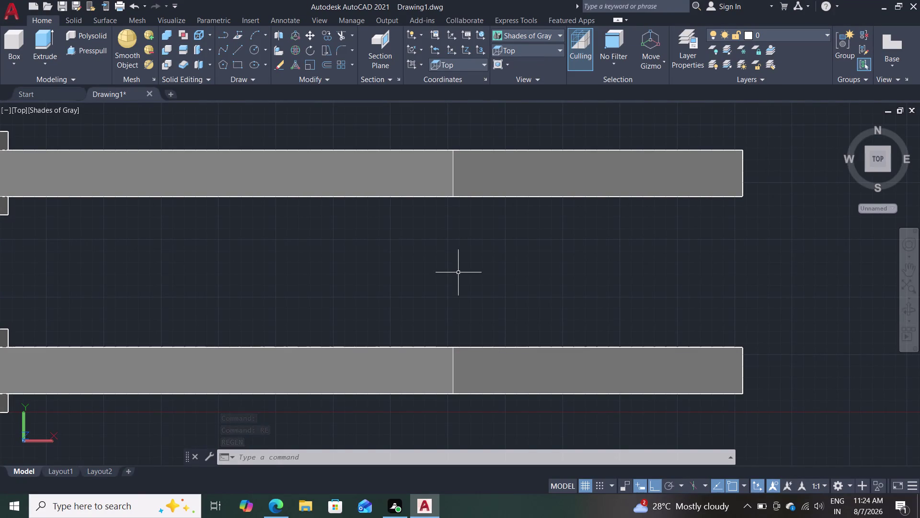
Draw a 125 by 25 rectangle from a corner on the upper arm.
key(Escape)
key(Escape)
text(r)
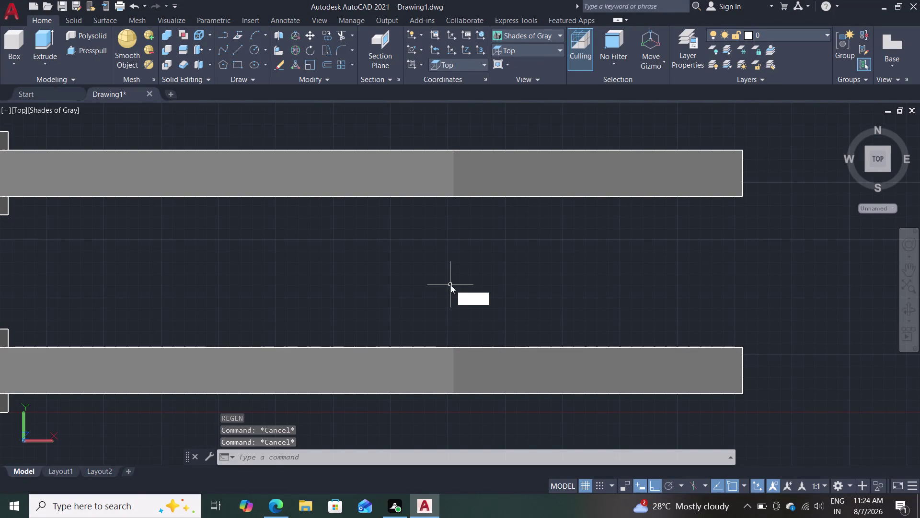
text(ec)
key(Return)
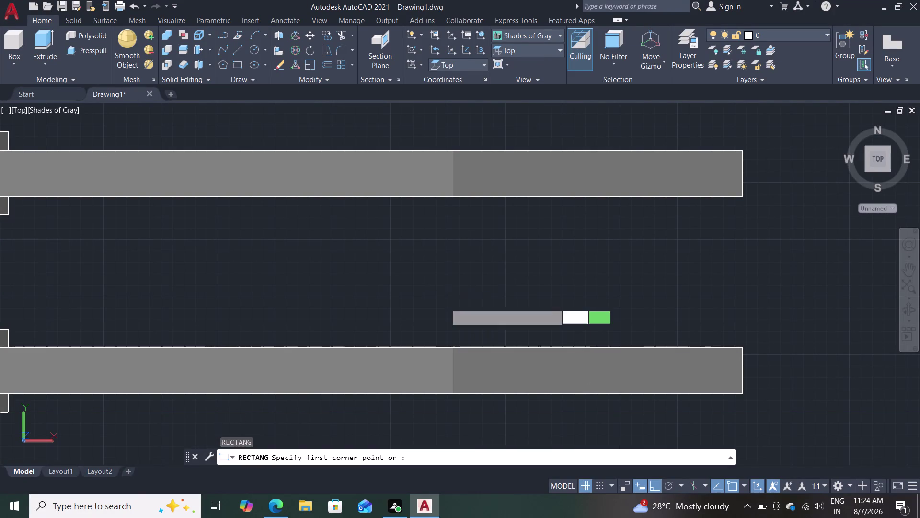
click(742, 195)
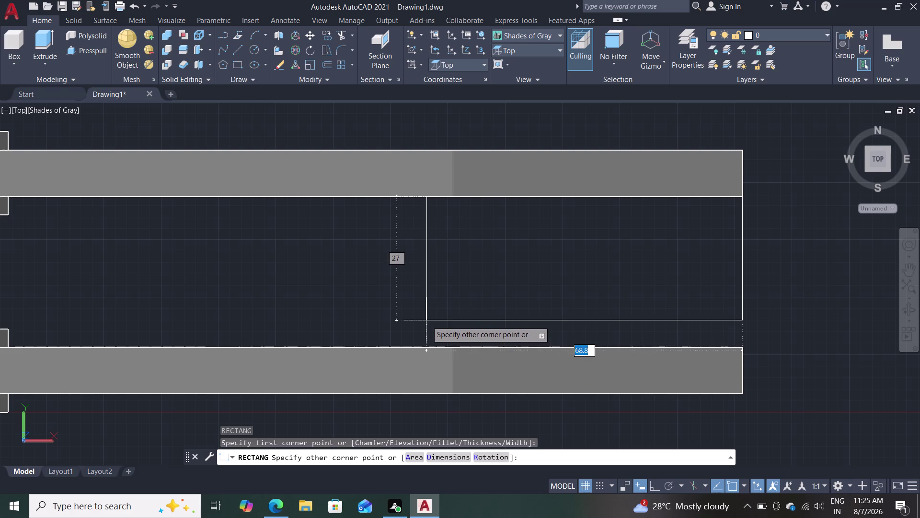
text(12)
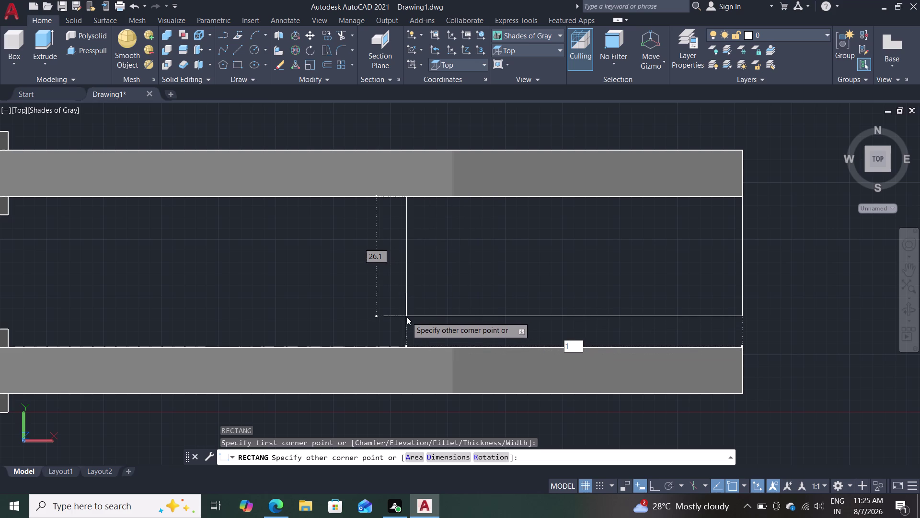
text(5)
key(Tab)
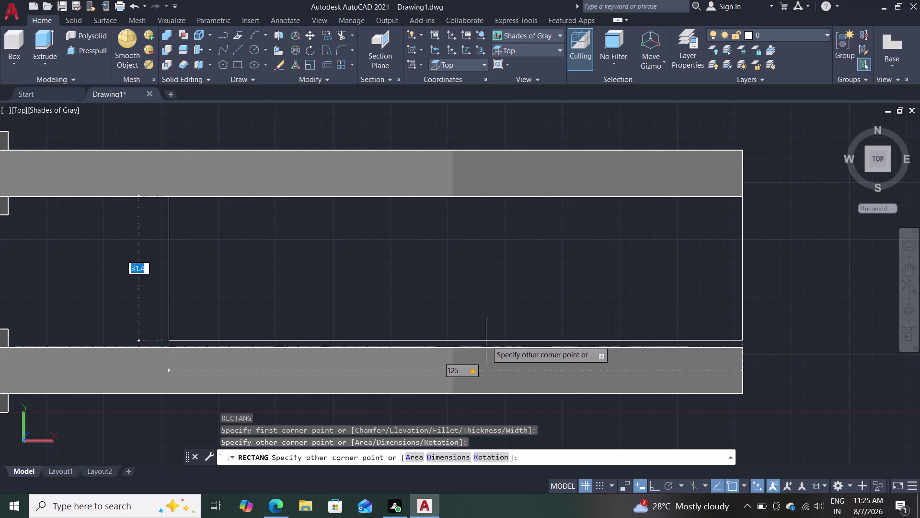
text(25)
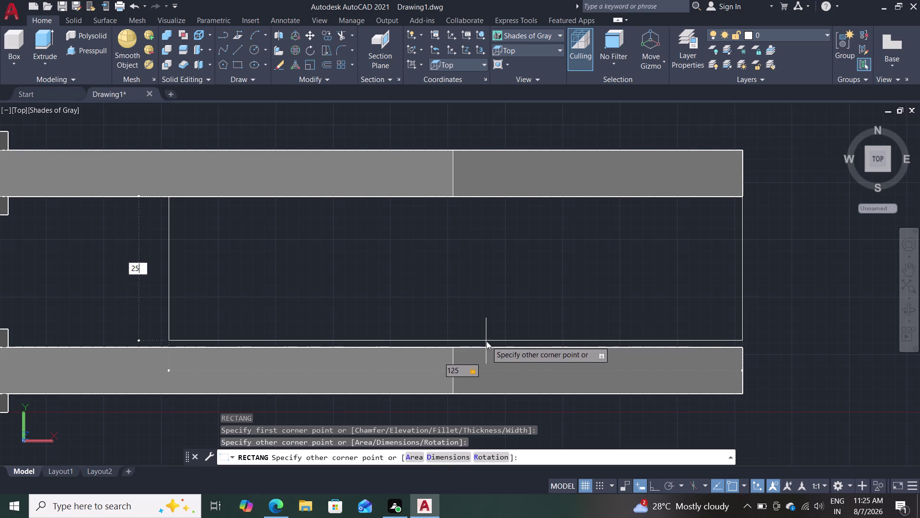
key(Return)
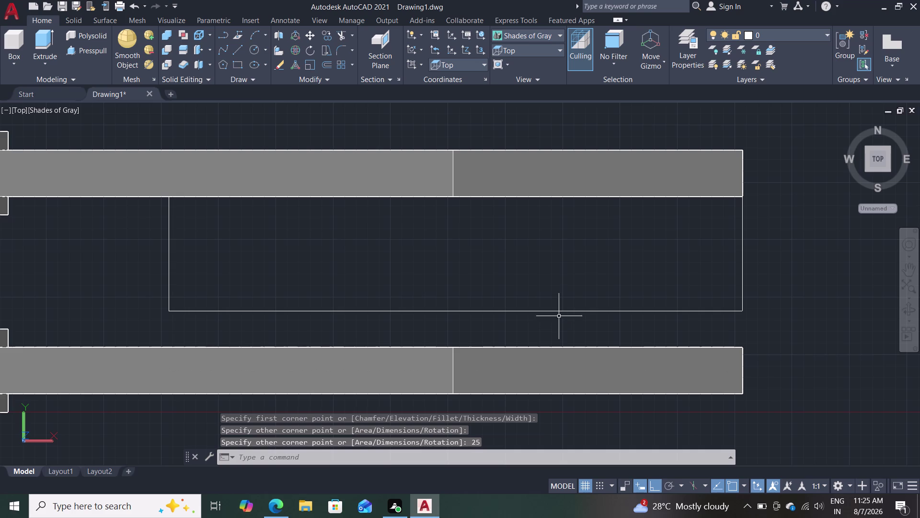
scroll(down, 3)
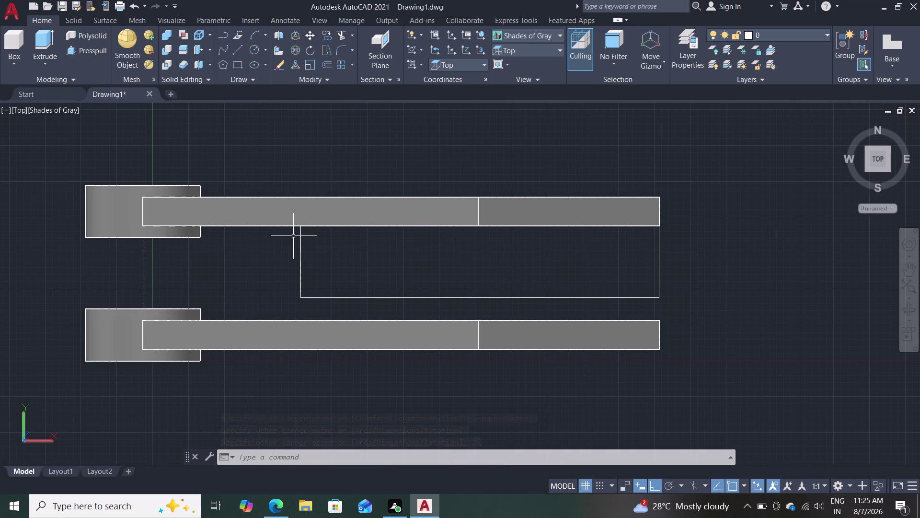
Begin moving the lower arm and its boss, then cancel the move.
key(m)
key(Return)
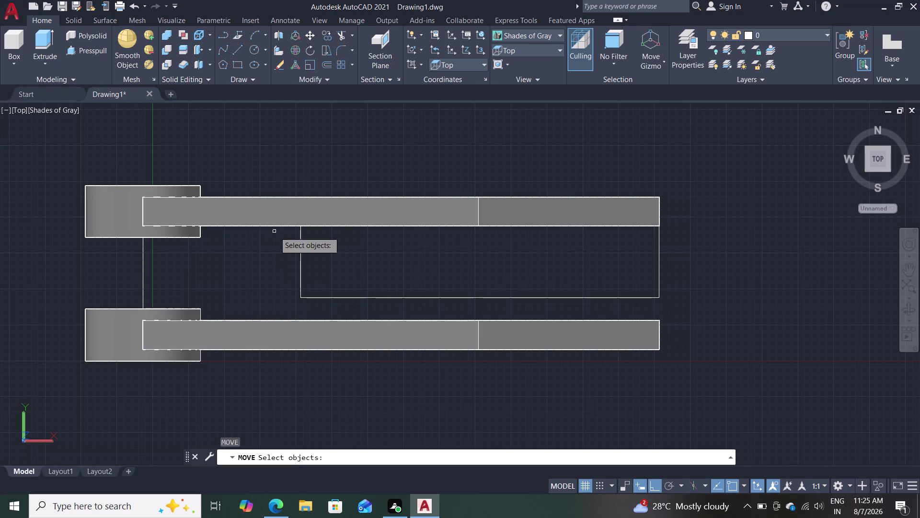
click(246, 328)
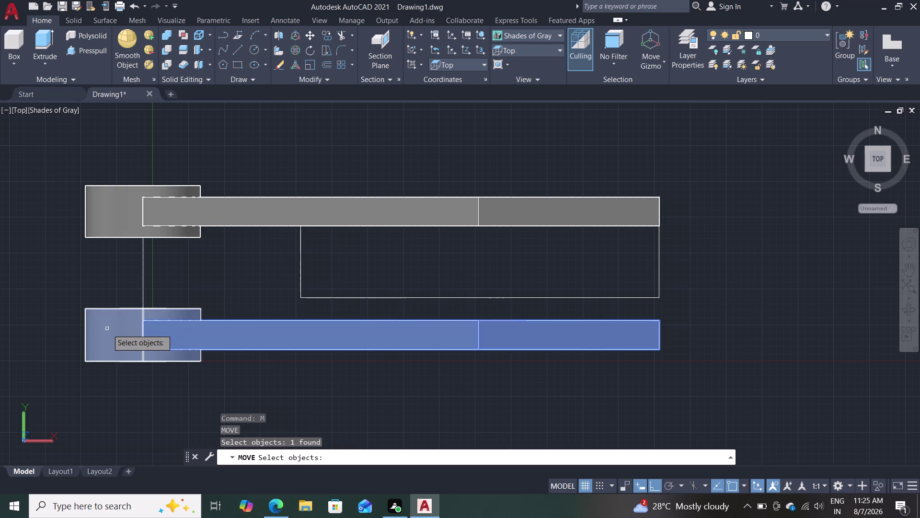
click(107, 329)
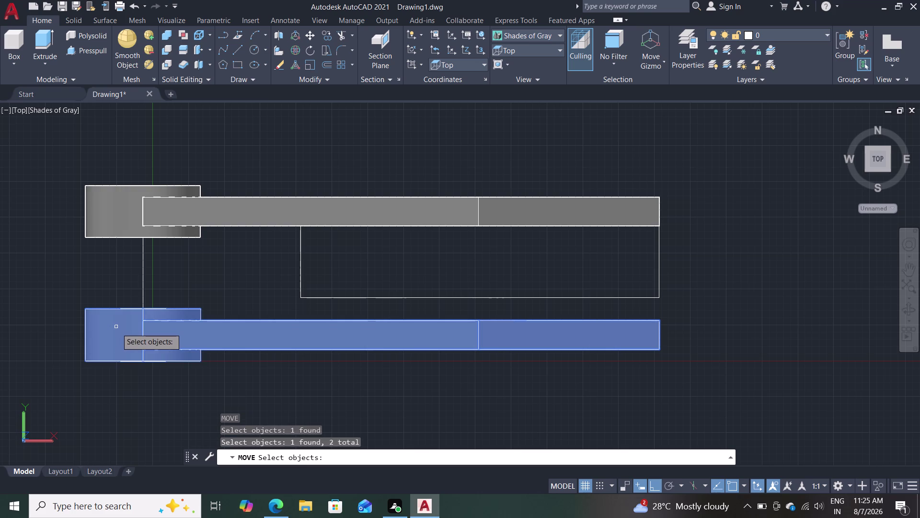
key(Escape)
key(Escape)
Delete the stray vertical line between the bosses and the rectangle between the arms.
click(143, 284)
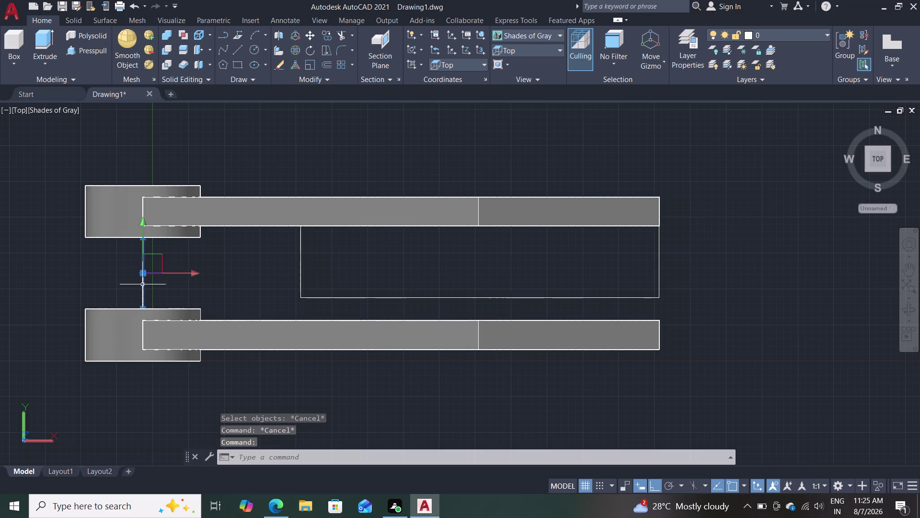
key(Delete)
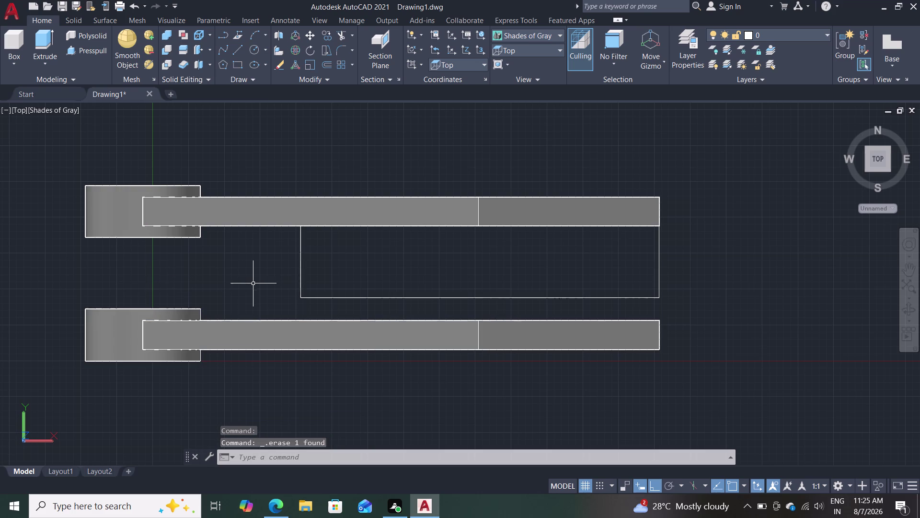
click(302, 294)
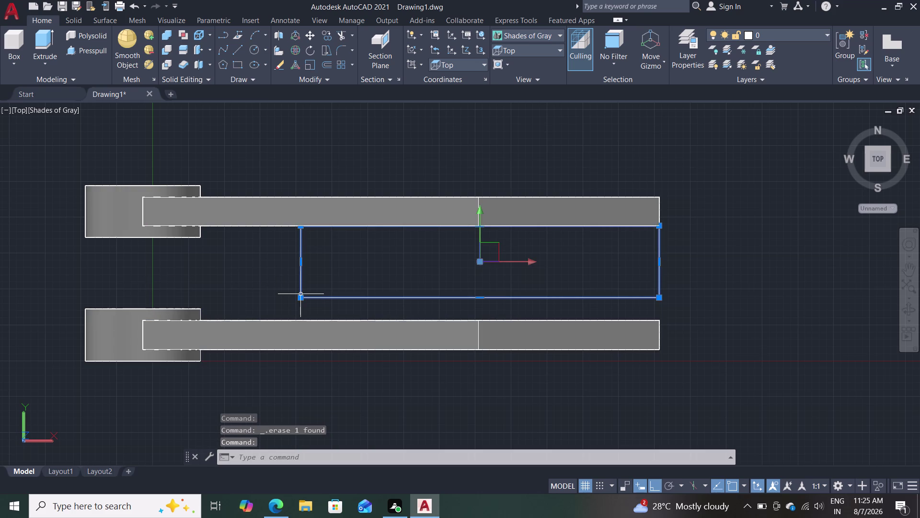
key(Delete)
Draw a 125 by 25 rectangle starting at the upper arm's right end.
text(re)
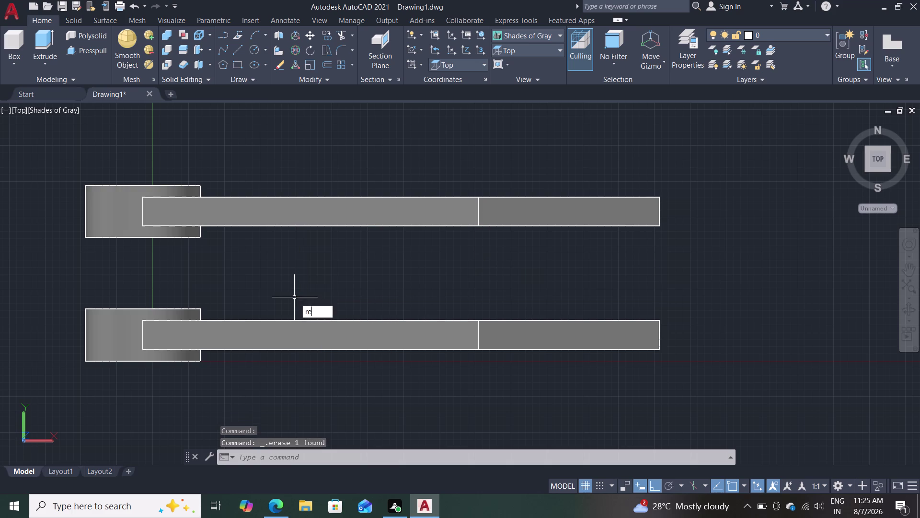
text(c)
key(Return)
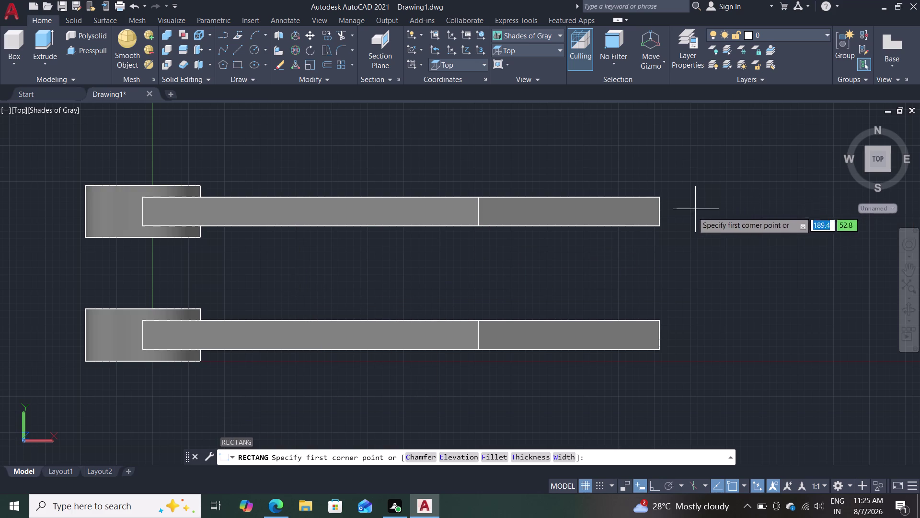
click(661, 230)
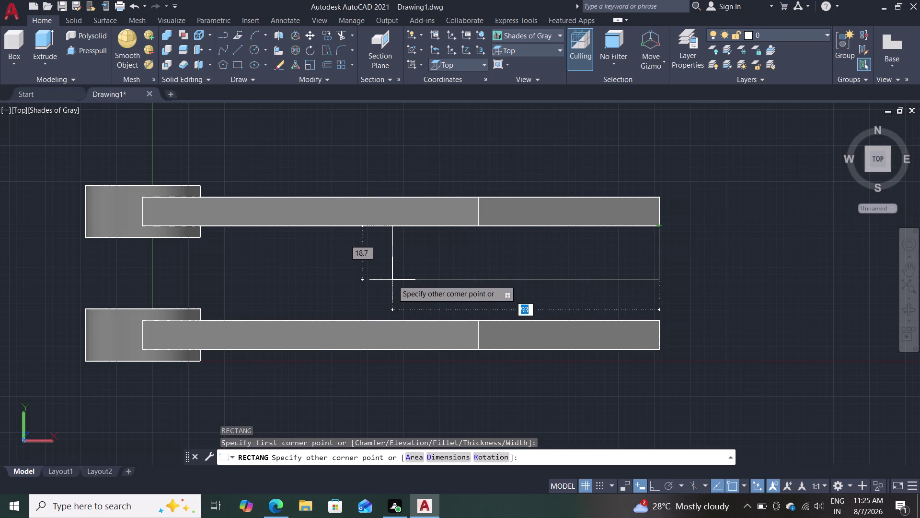
text(125)
key(Tab)
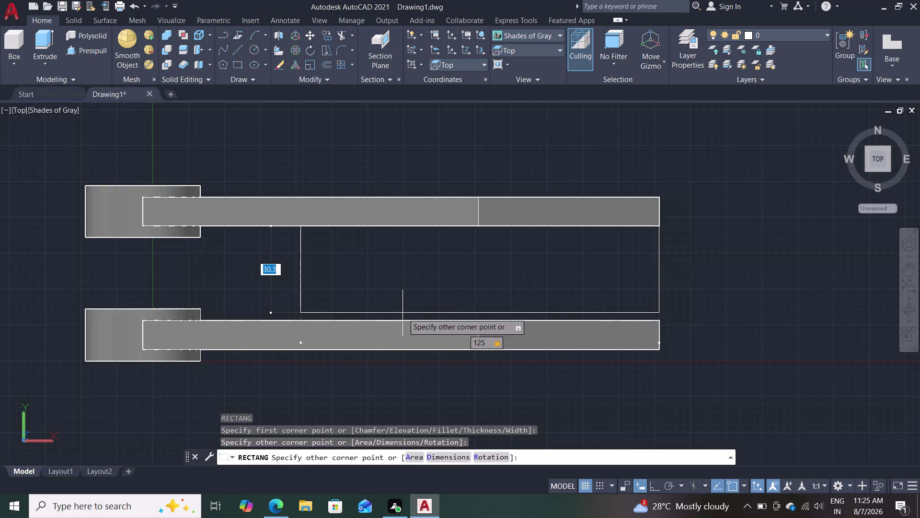
text(25)
key(Return)
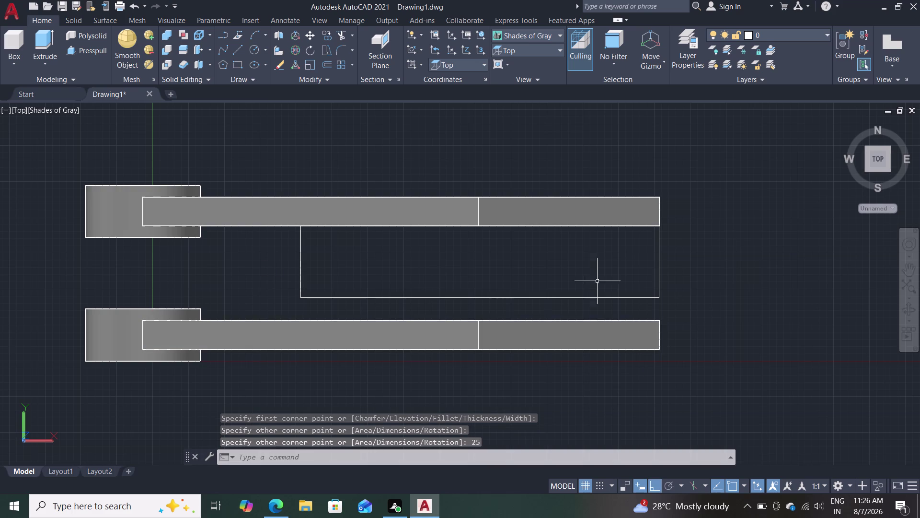
key(m)
key(Return)
Move the lower arm and boss up from its top-right corner to the rectangle's bottom-right corner.
click(297, 328)
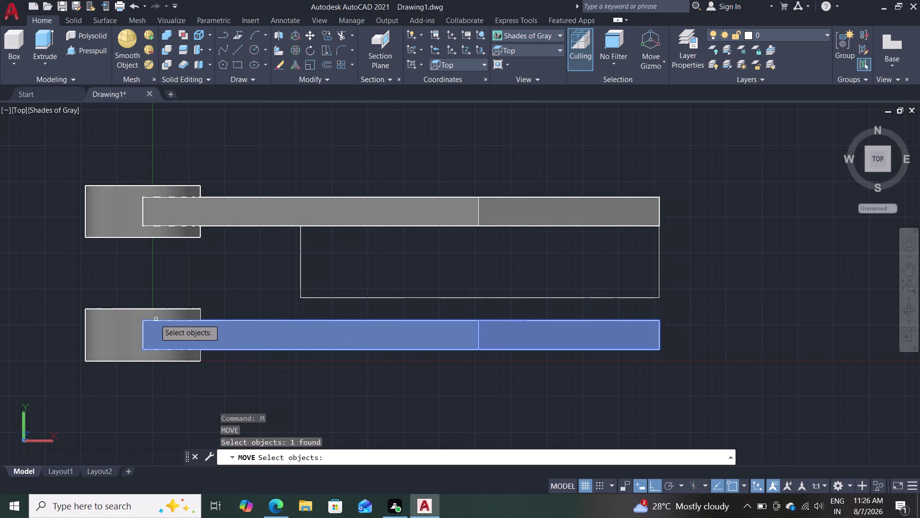
click(147, 316)
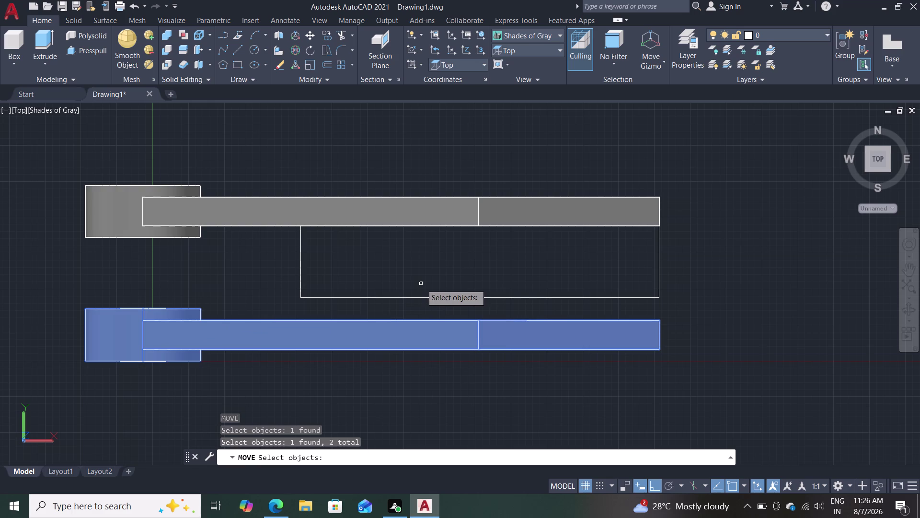
key(Return)
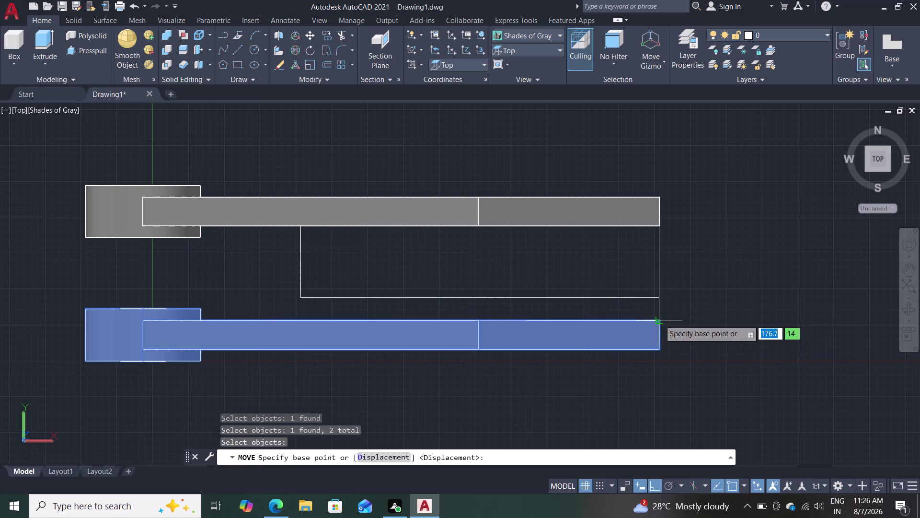
scroll(up, 3)
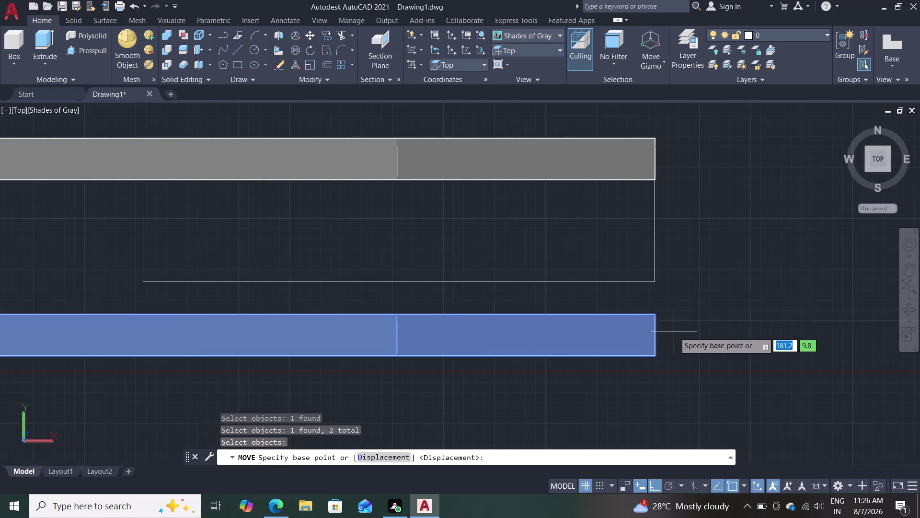
click(650, 314)
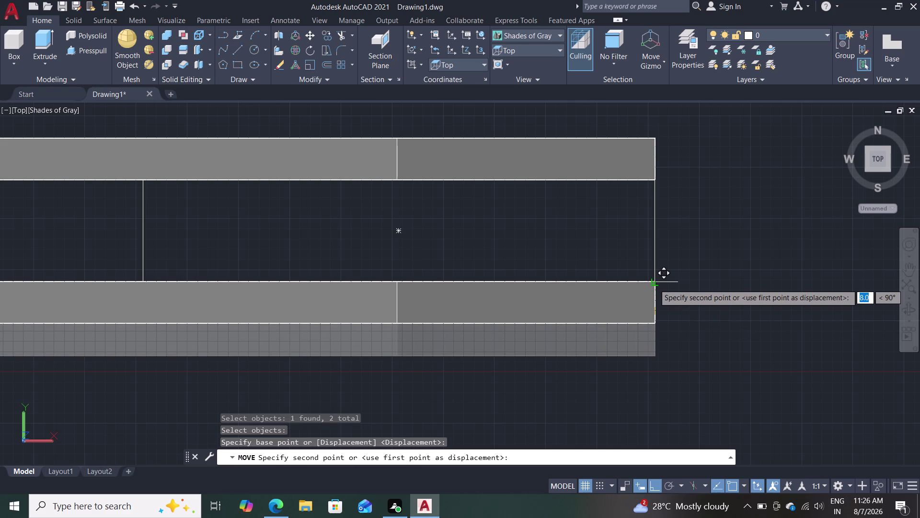
click(655, 283)
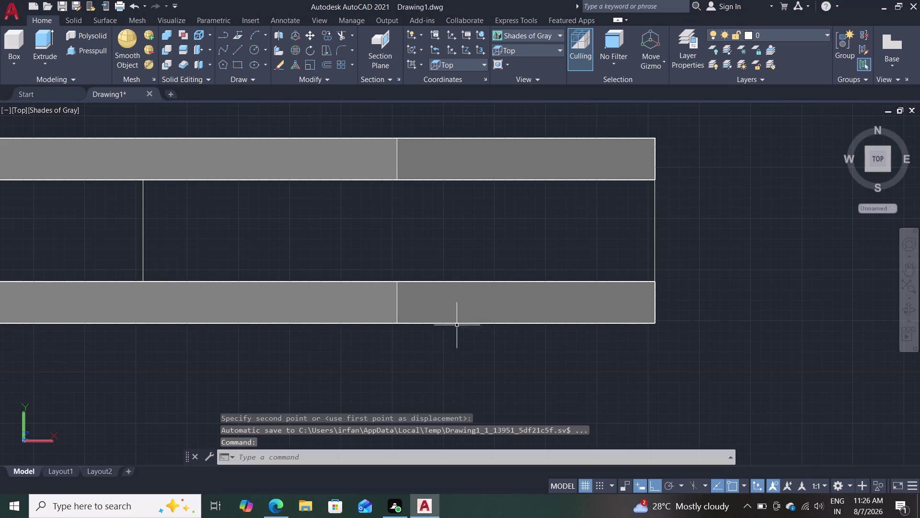
scroll(down, 3)
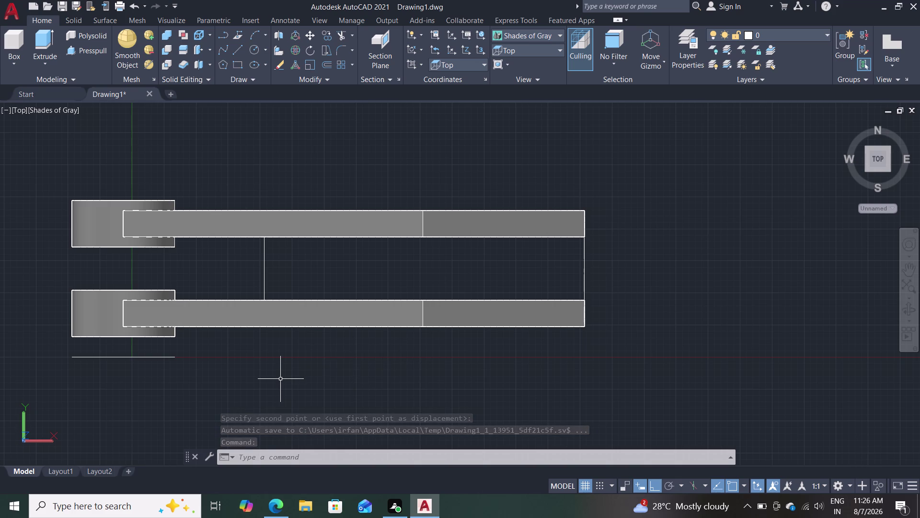
Orbit and pan the view around the bracket arms.
middle_drag(278, 380, 305, 333)
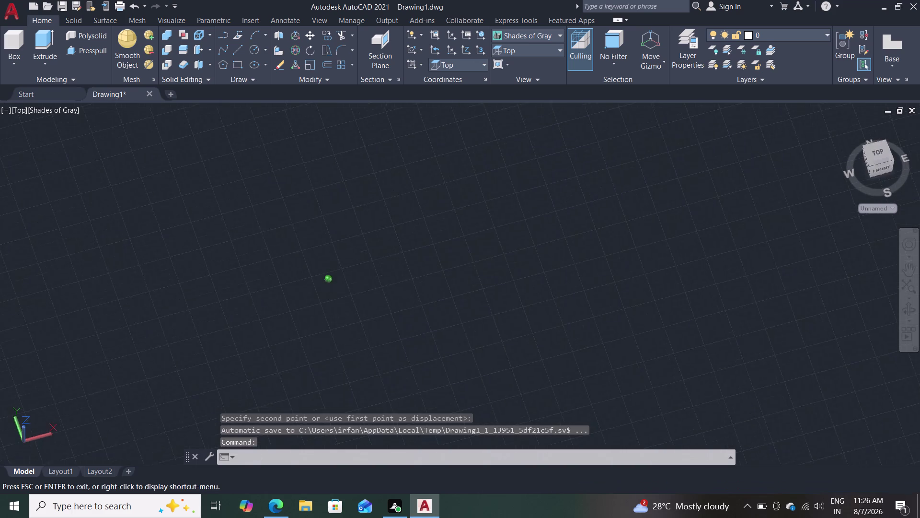
middle_drag(305, 333, 282, 394)
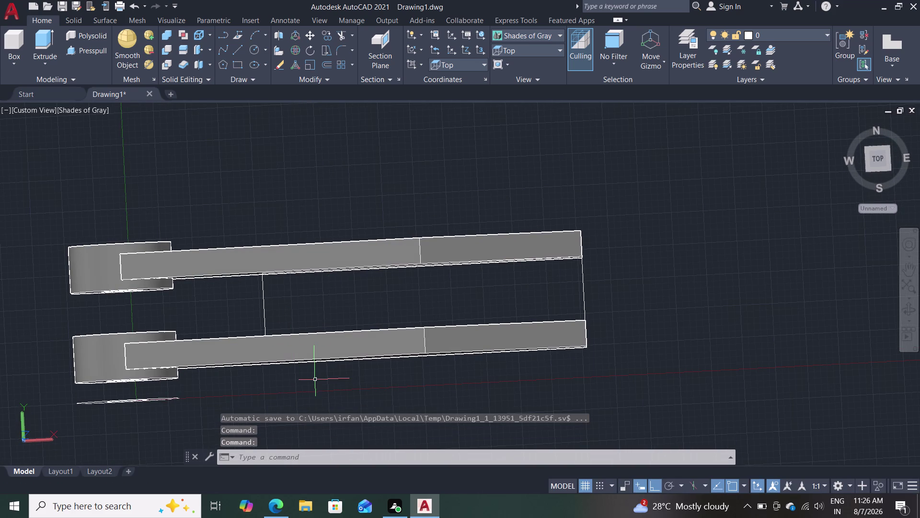
scroll(down, 3)
scroll(up, 3)
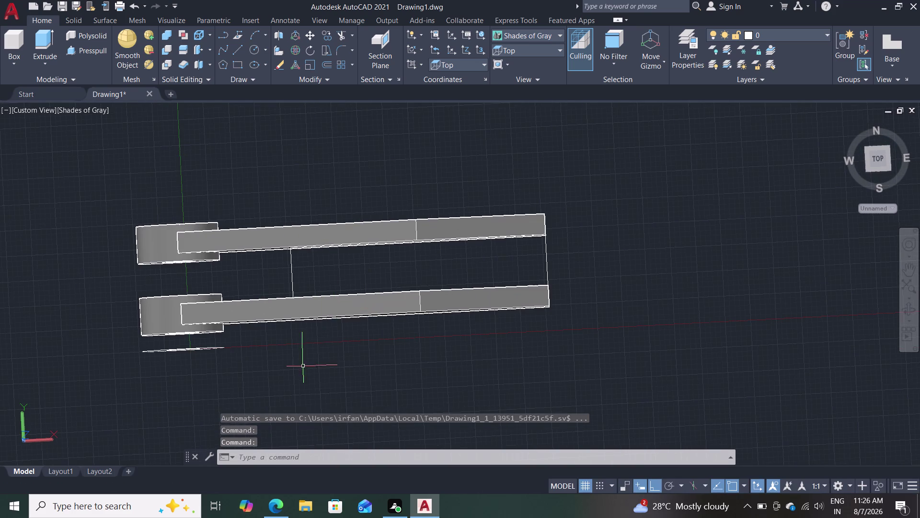
middle_drag(306, 364, 316, 344)
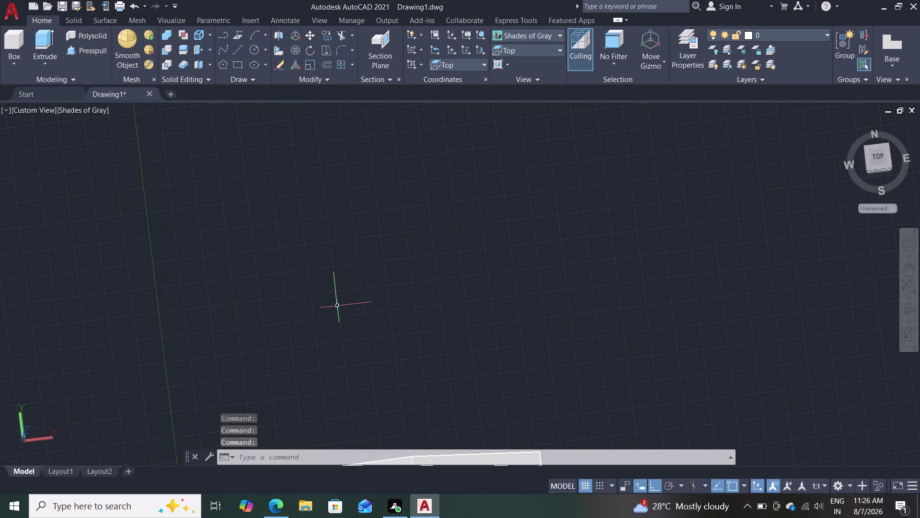
scroll(down, 3)
middle_drag(341, 328, 344, 315)
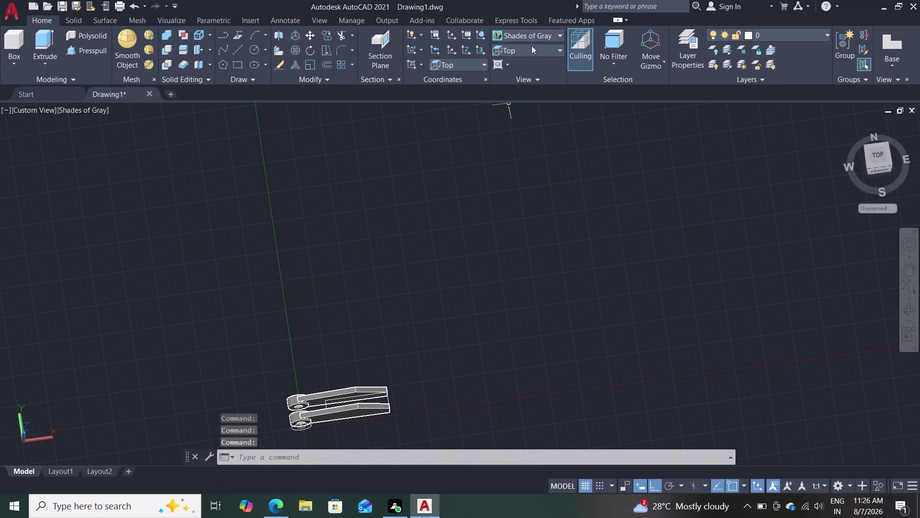
Switch to the southwest isometric view, zoom onto the bosses, and inspect the stray circle.
click(529, 50)
click(514, 137)
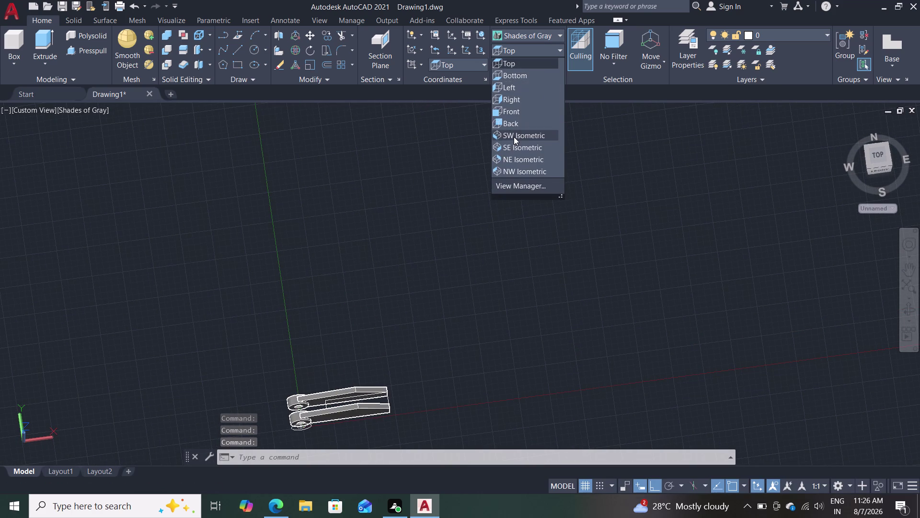
scroll(up, 3)
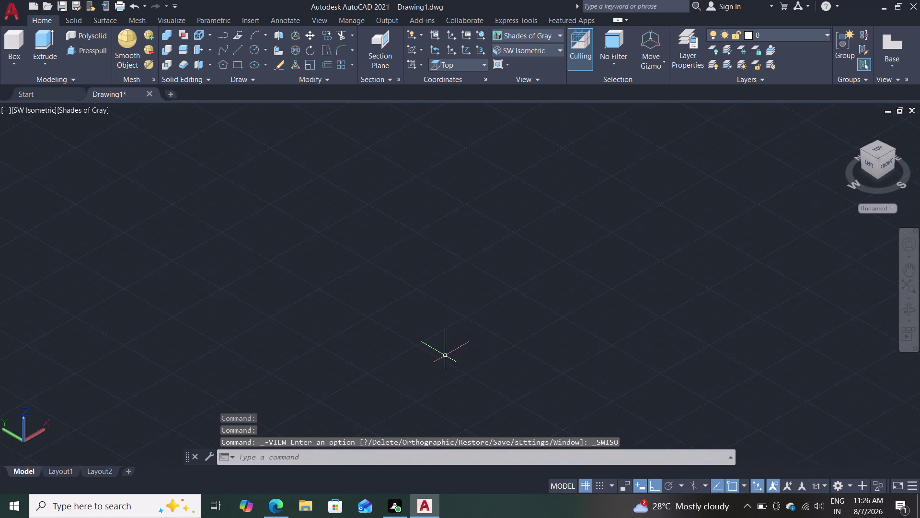
middle_drag(443, 358, 444, 285)
scroll(up, 3)
scroll(down, 3)
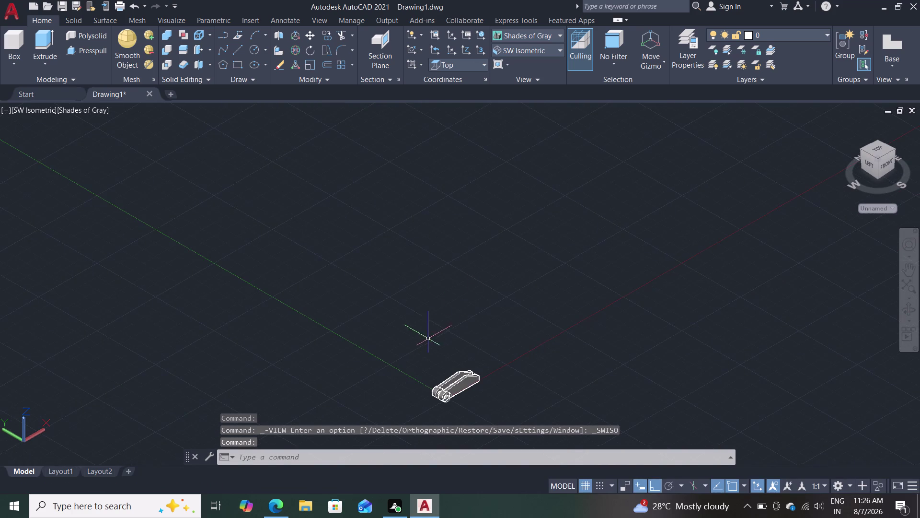
scroll(up, 3)
middle_drag(456, 374, 407, 255)
scroll(up, 3)
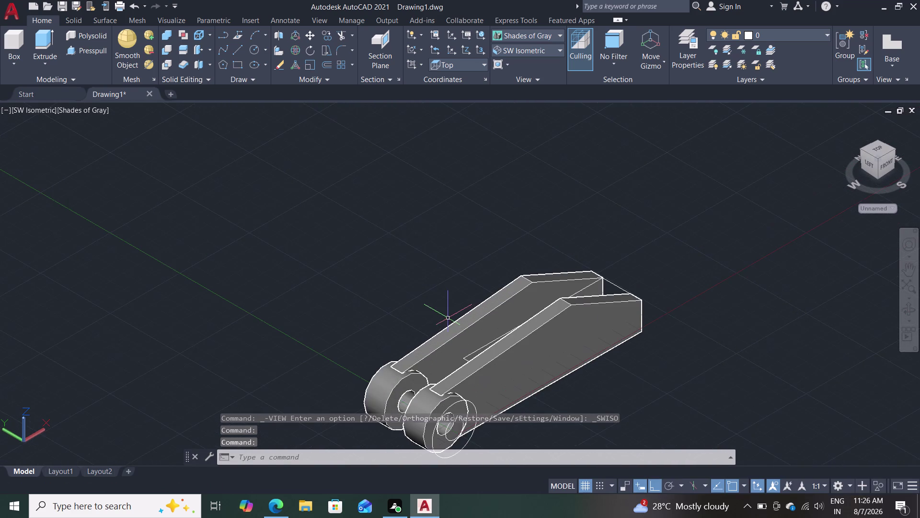
middle_drag(426, 308, 375, 225)
scroll(up, 3)
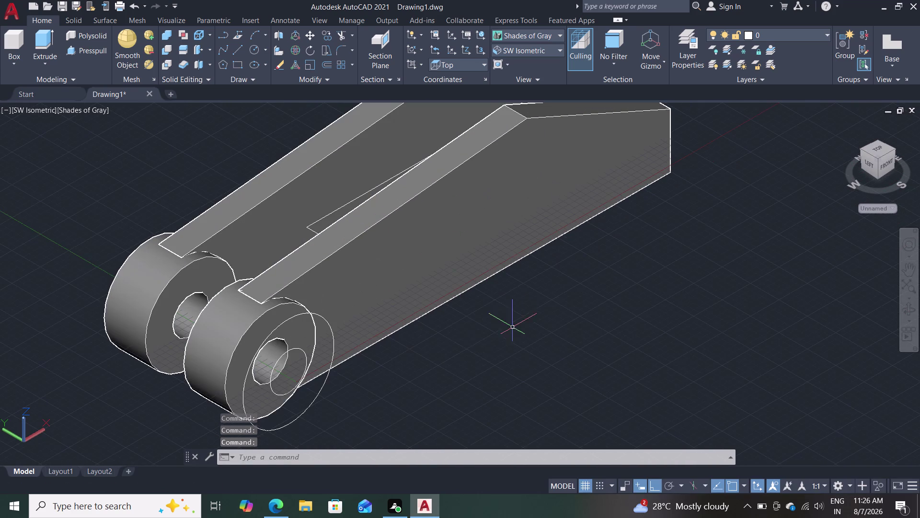
double_click(321, 390)
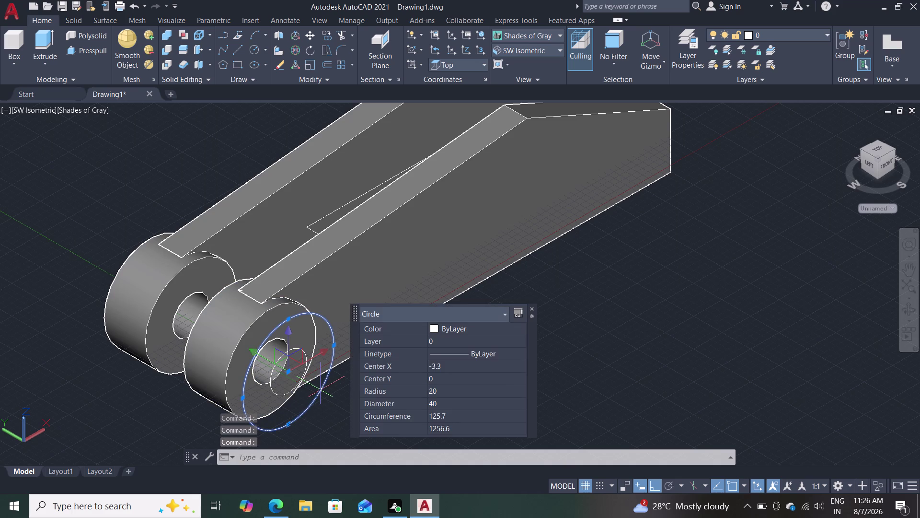
Delete the large stray circle and the small circle inside the front boss's bore.
key(Delete)
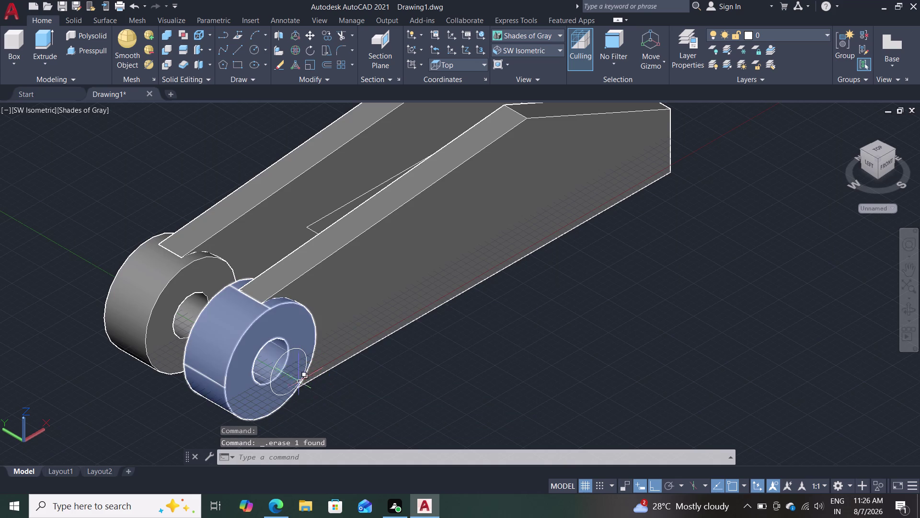
click(297, 385)
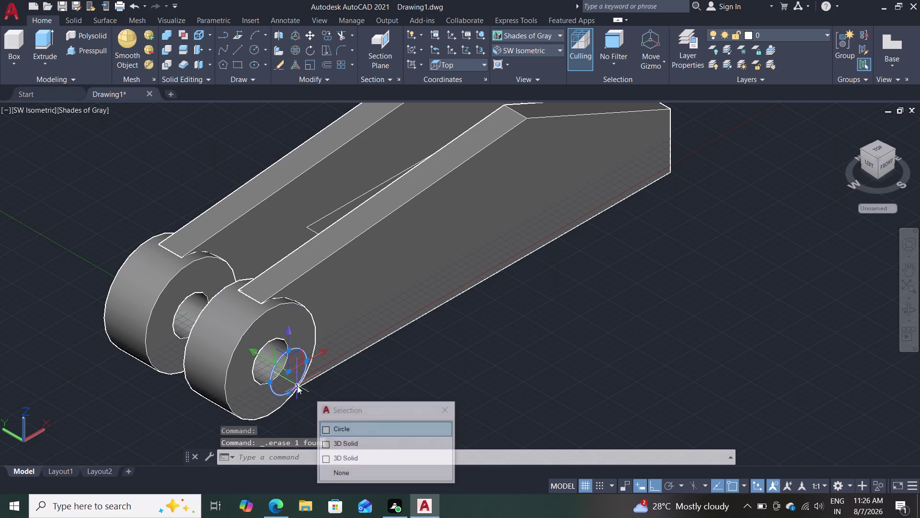
key(Delete)
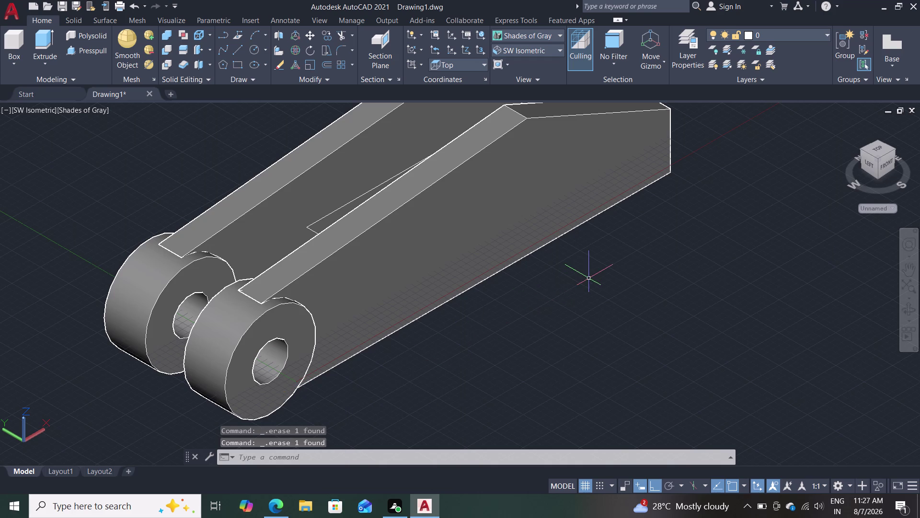
scroll(down, 3)
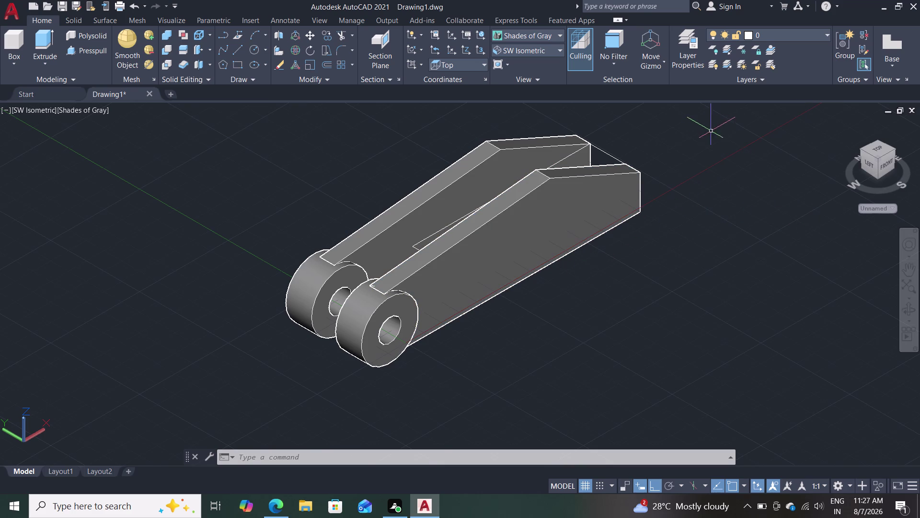
Glance at the visual styles list, then switch to the Top view.
click(536, 35)
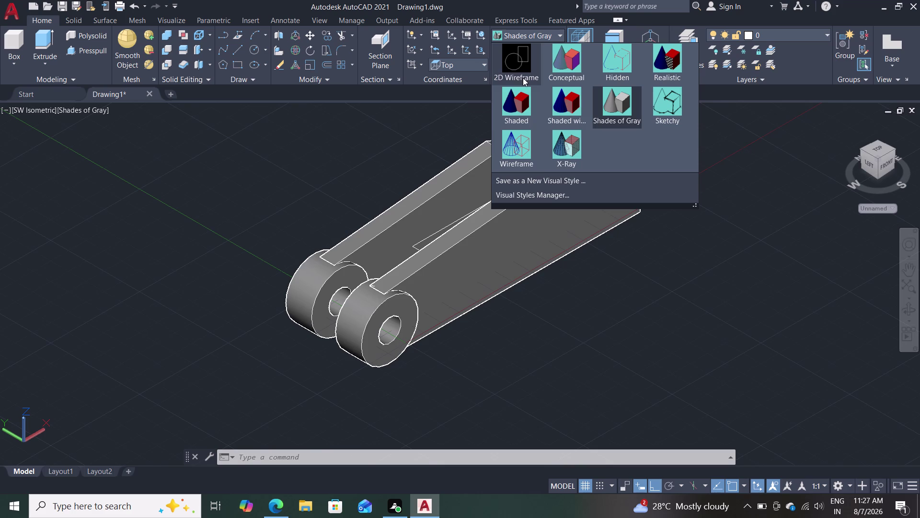
click(612, 101)
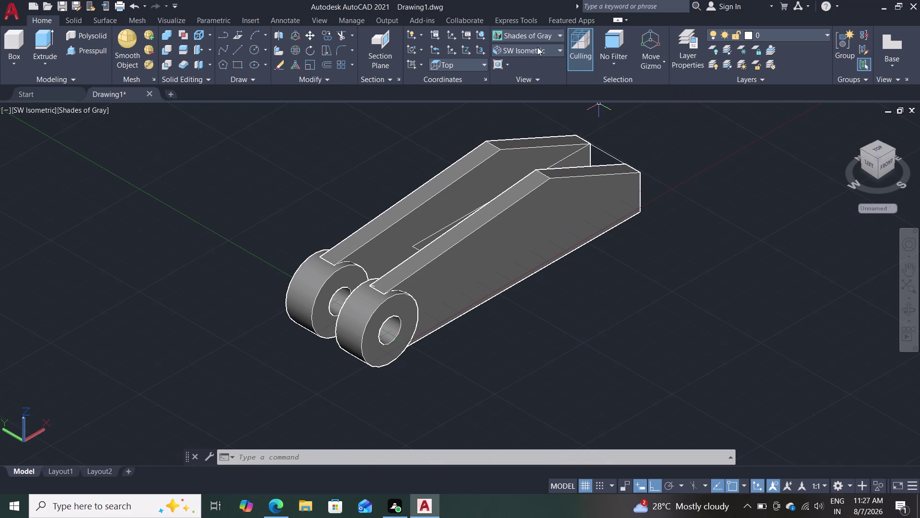
click(537, 47)
click(523, 61)
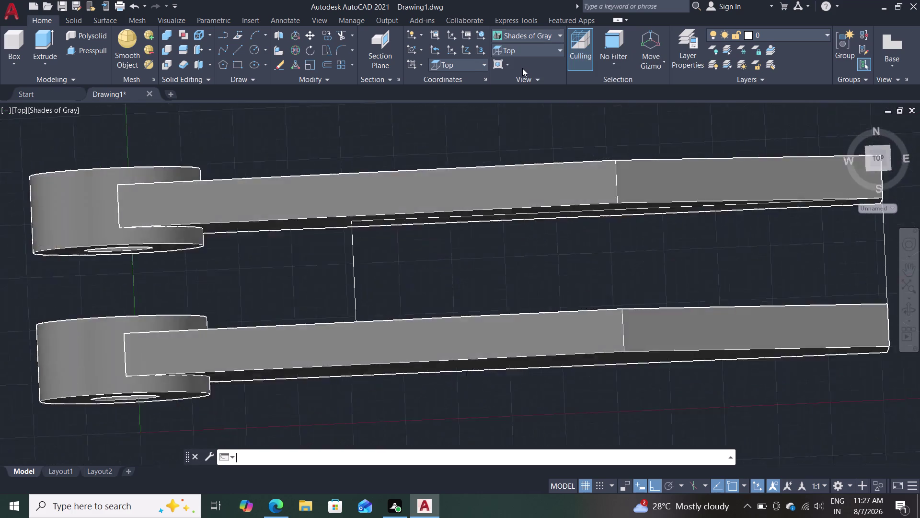
scroll(down, 3)
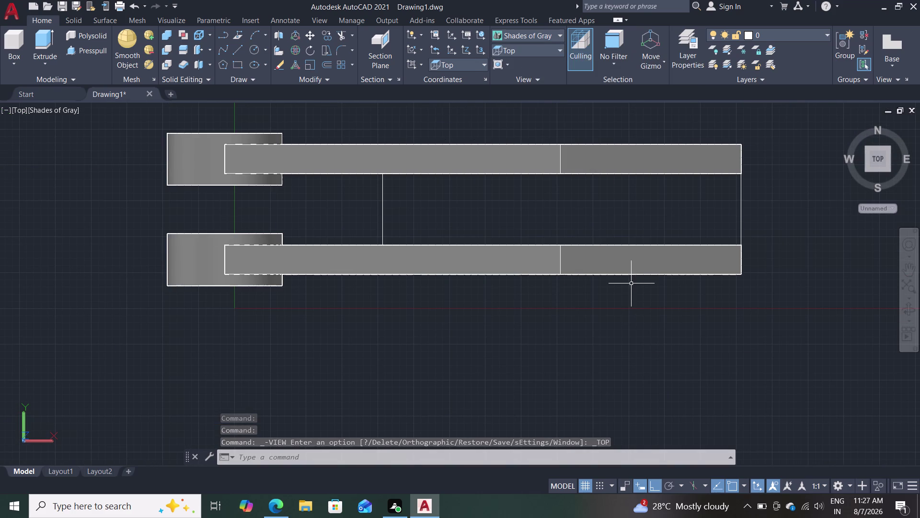
Orbit the model to see the rectangle between the arm ends from the front.
middle_drag(640, 300, 618, 304)
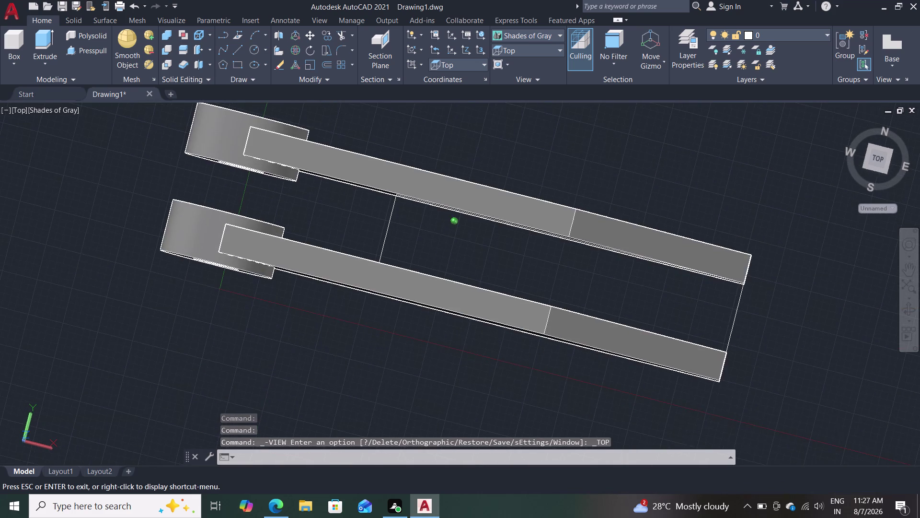
middle_drag(617, 303, 618, 289)
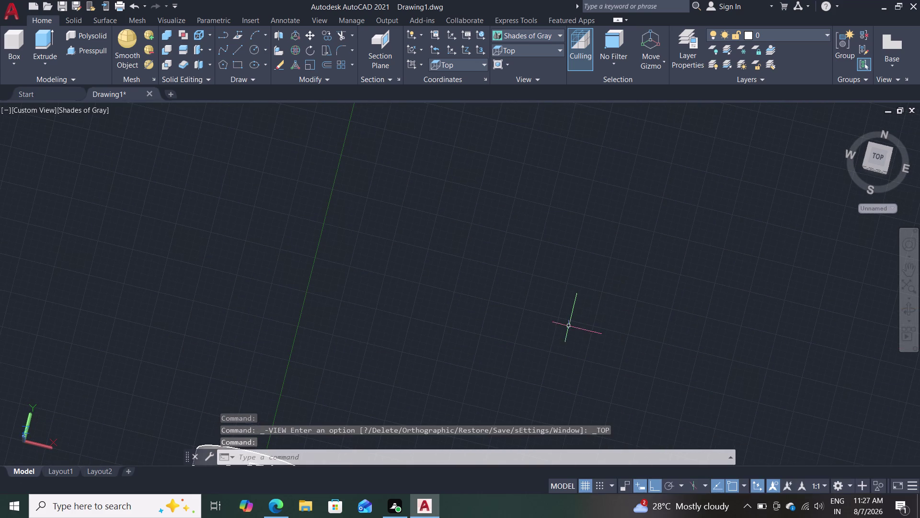
middle_drag(569, 324, 512, 97)
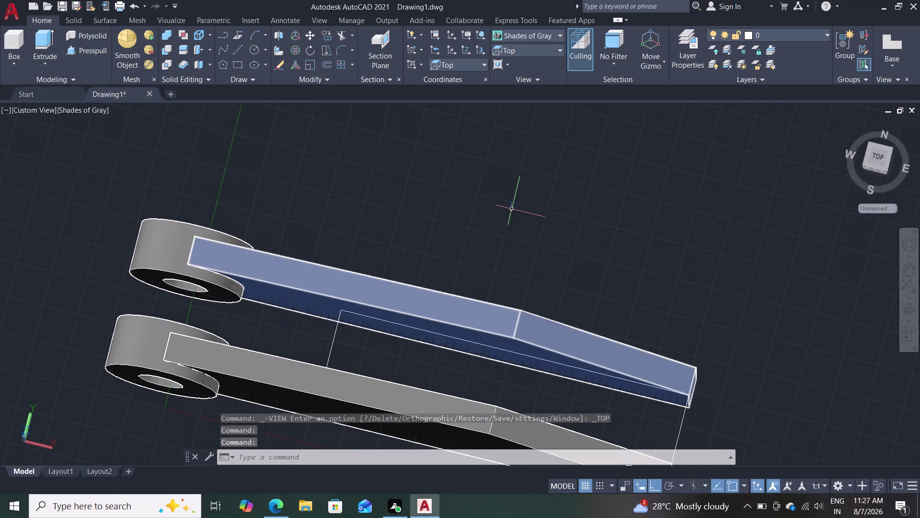
scroll(up, 3)
middle_drag(455, 276, 383, 110)
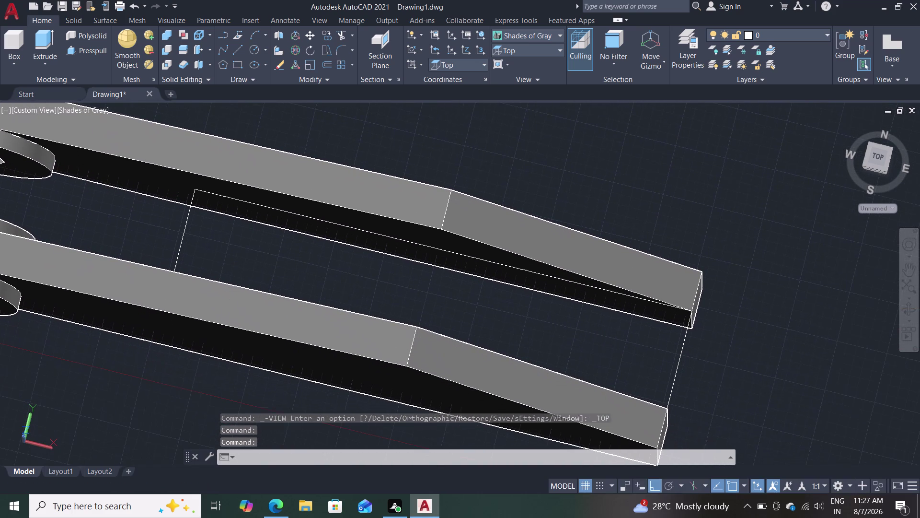
middle_drag(548, 341, 549, 320)
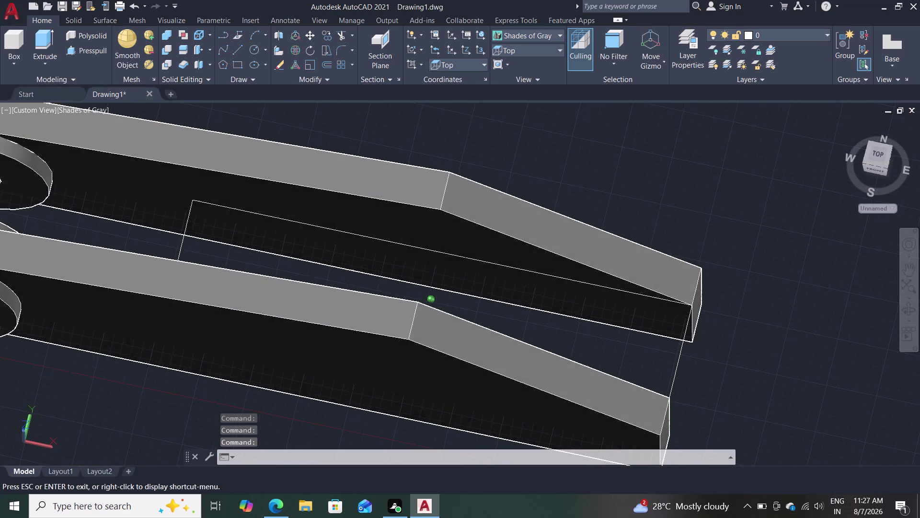
middle_drag(550, 320, 496, 280)
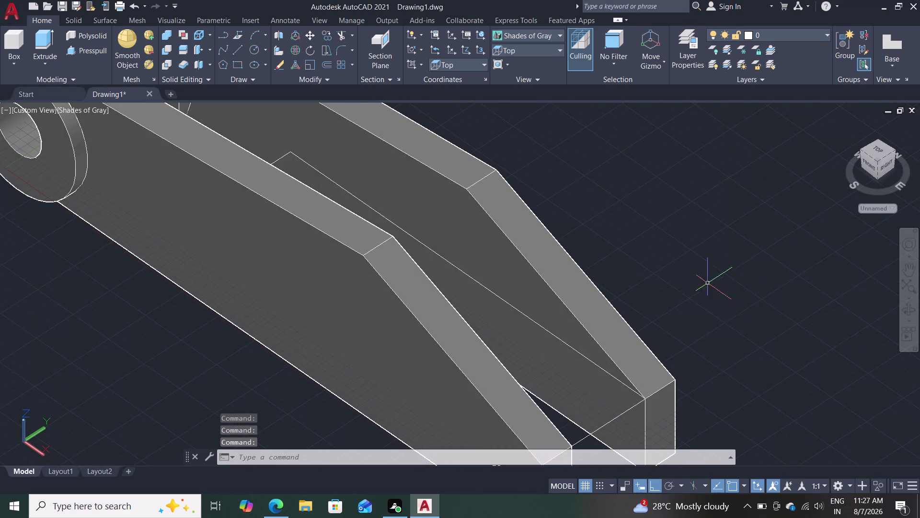
middle_drag(676, 304, 583, 198)
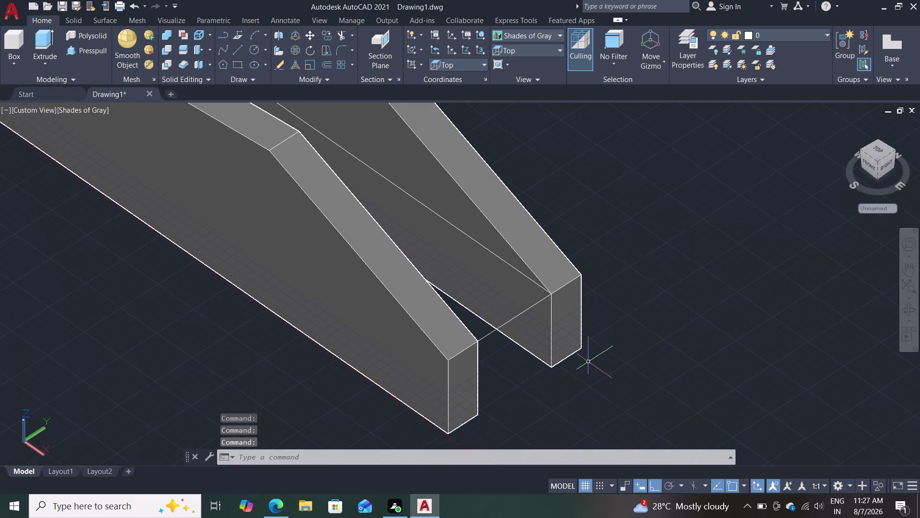
middle_drag(594, 384, 579, 324)
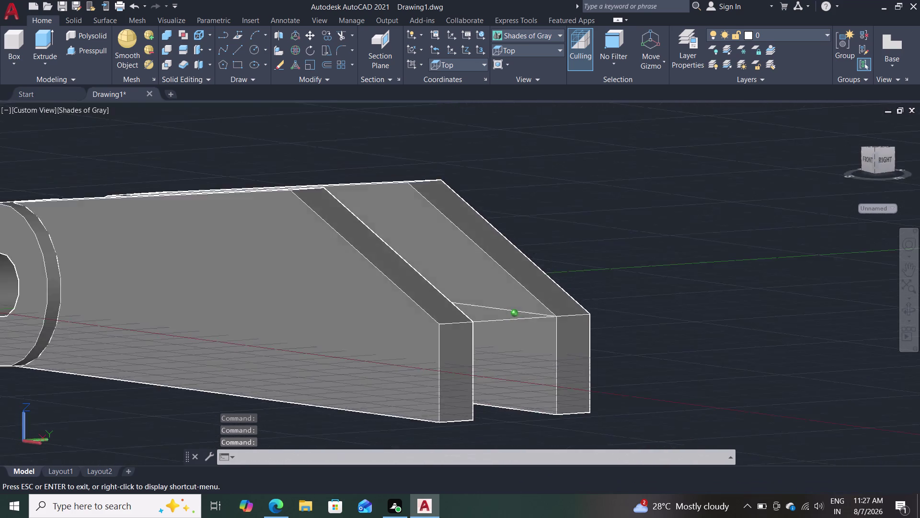
middle_drag(579, 324, 534, 340)
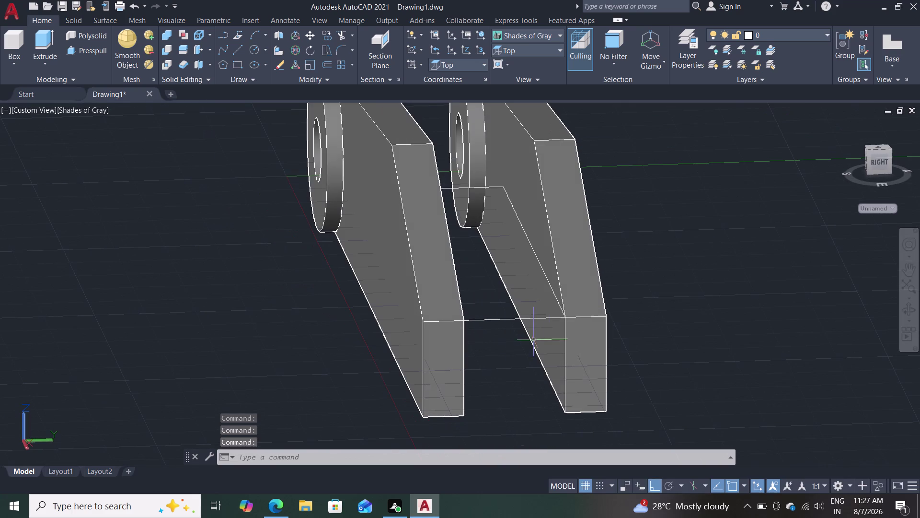
click(89, 49)
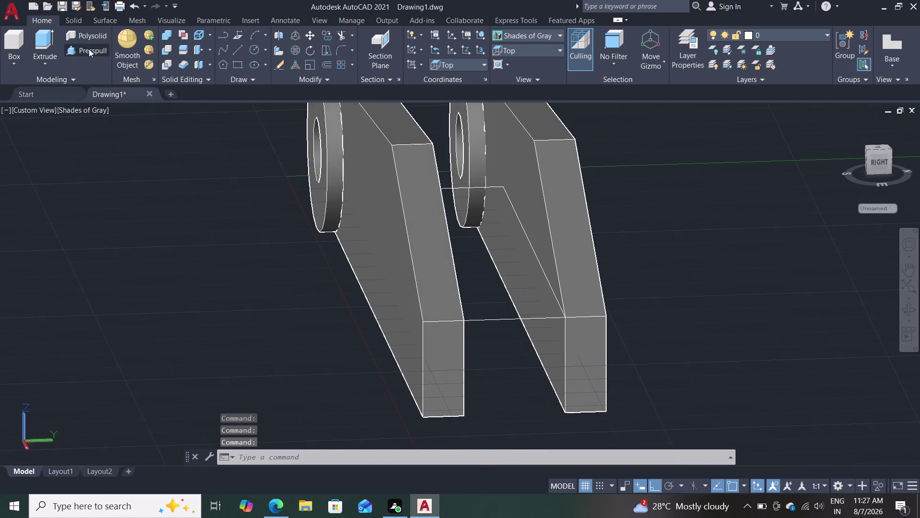
Cancel press-pull and move the rectangle from the arm's upper corner to its bottom corner.
click(514, 321)
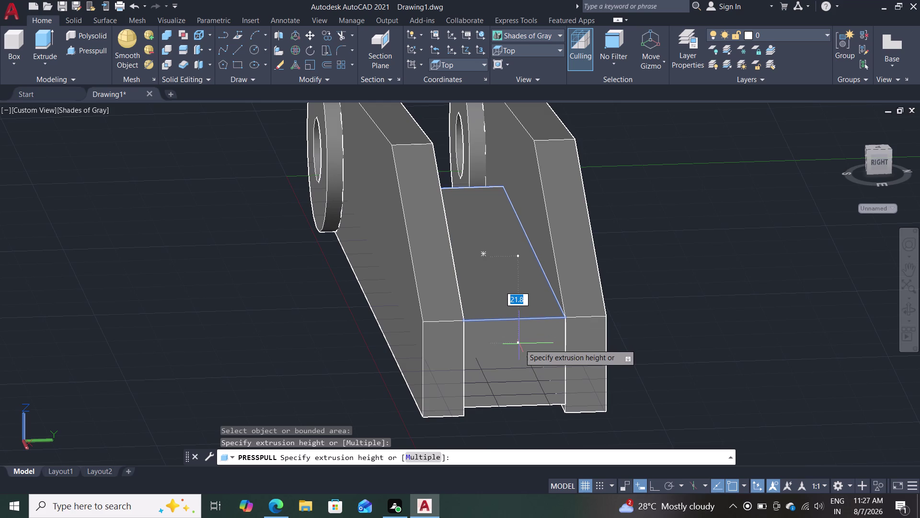
key(Escape)
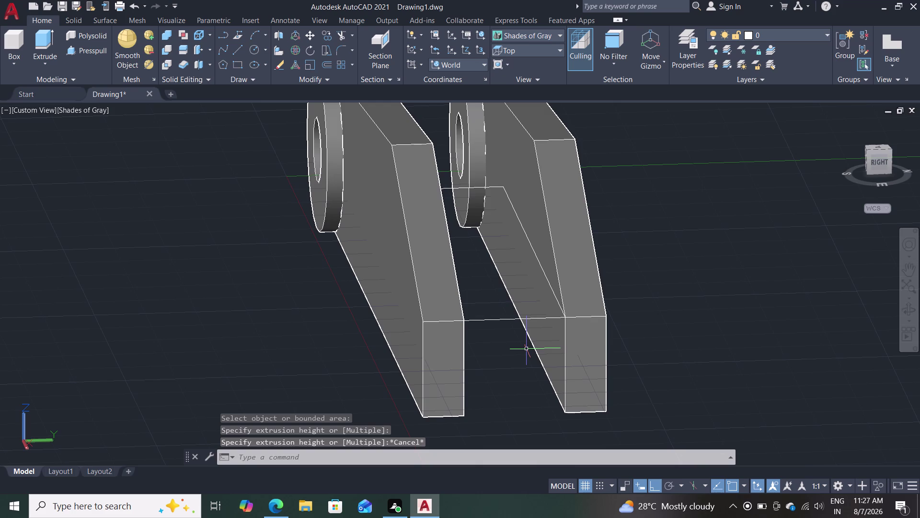
key(m)
key(Return)
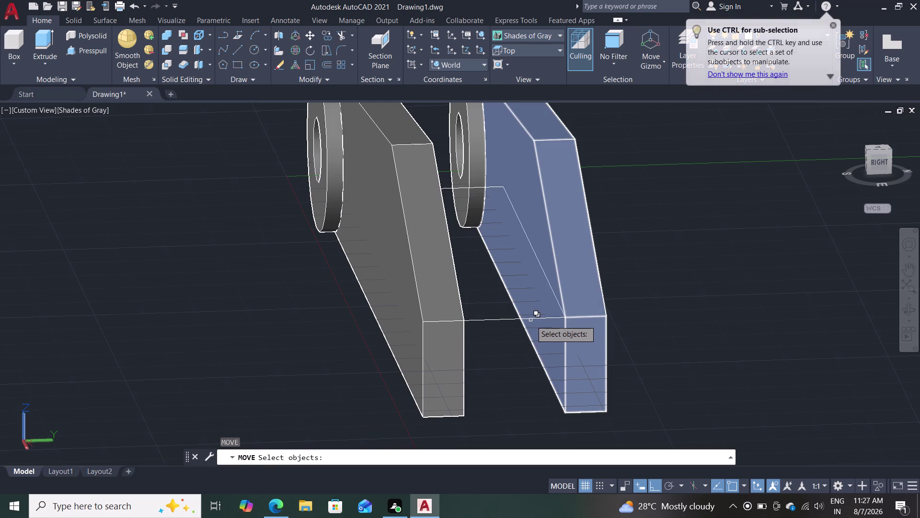
click(484, 321)
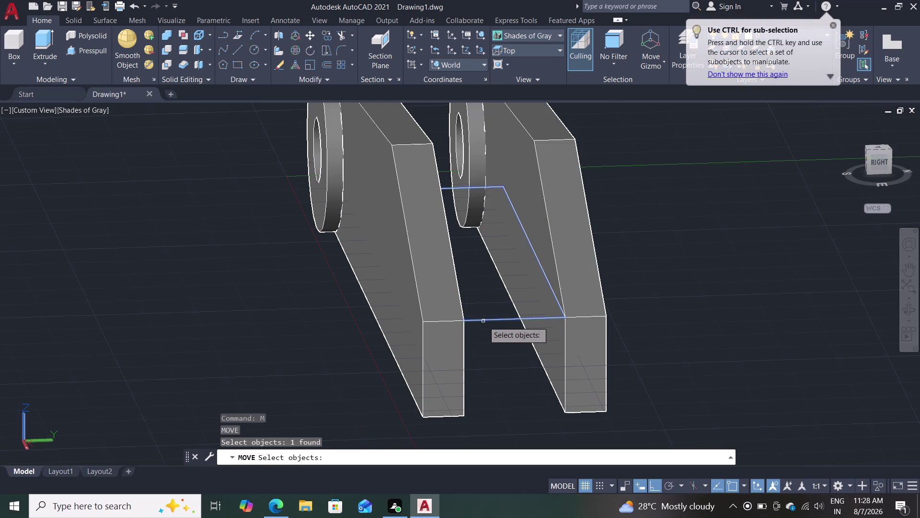
key(Return)
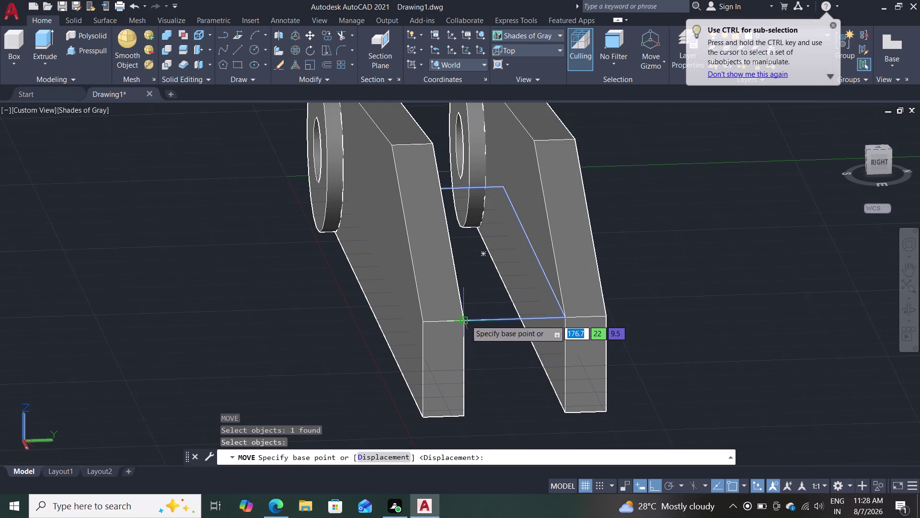
click(465, 320)
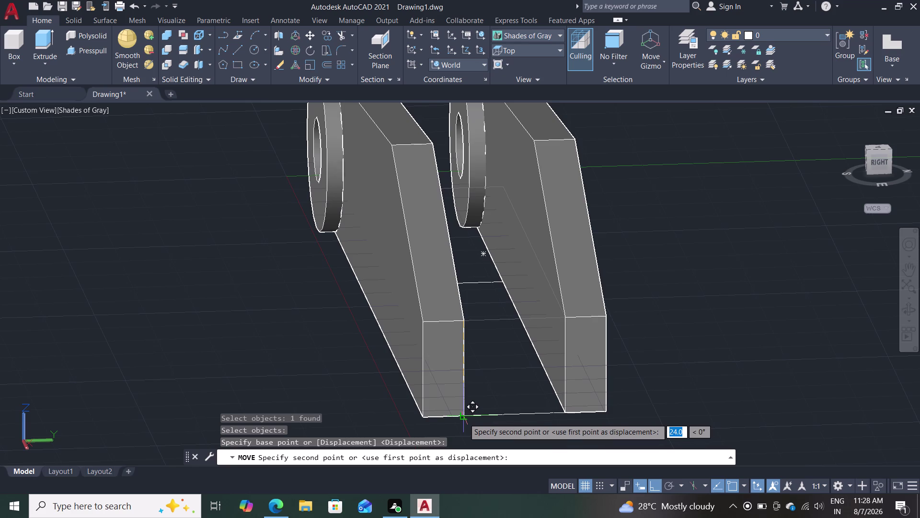
click(464, 417)
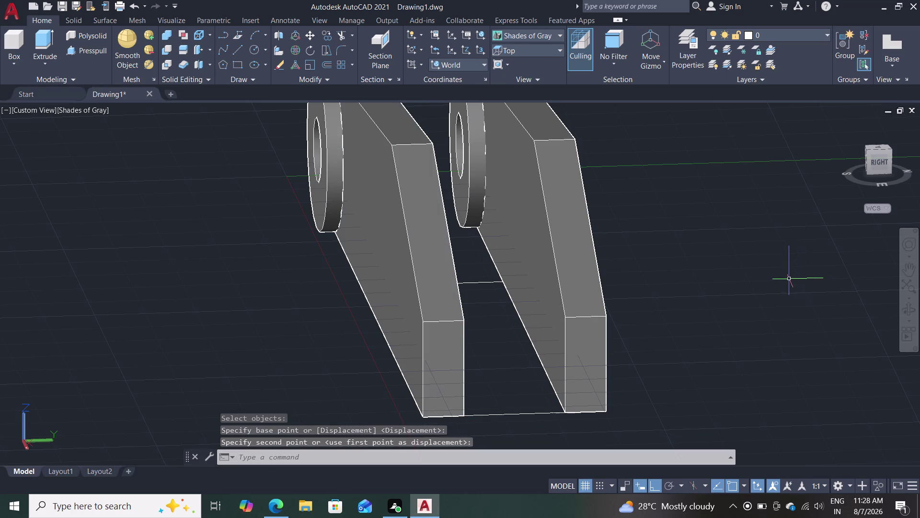
key(Escape)
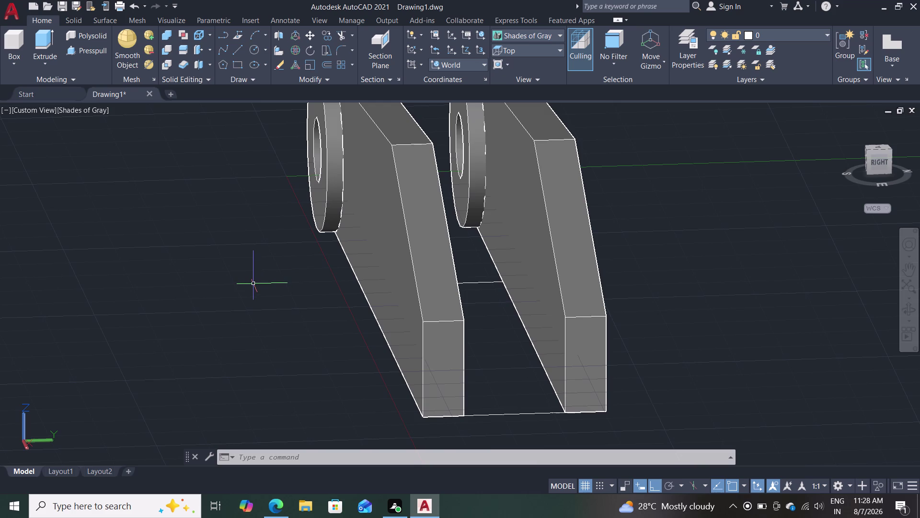
click(94, 51)
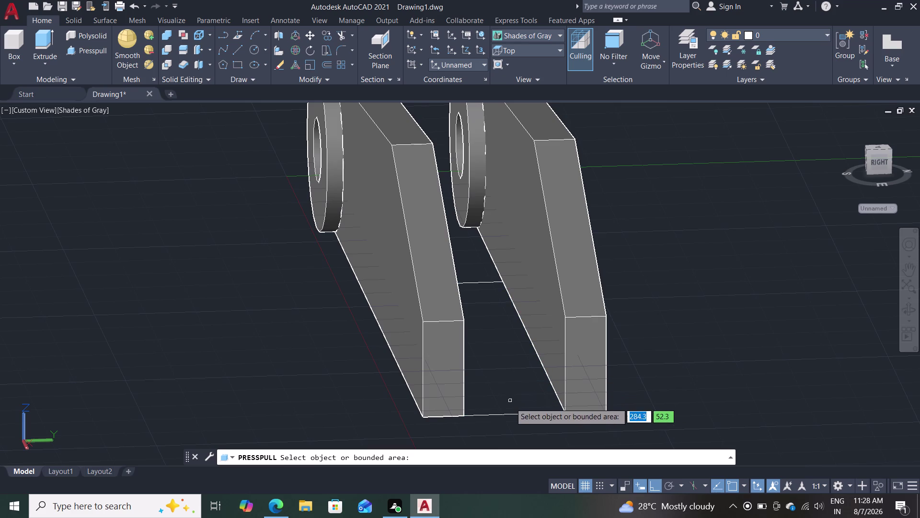
Press-pull the moved rectangle 24 units into a solid web between the arms.
click(513, 414)
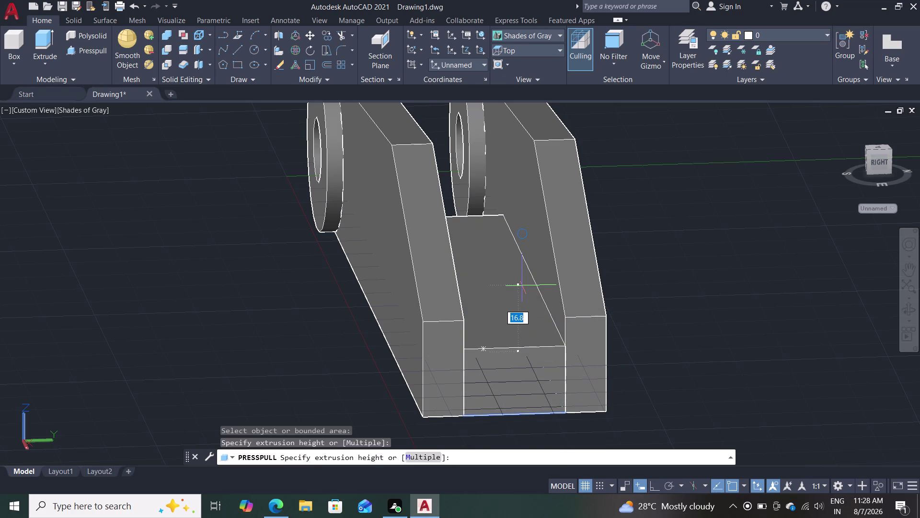
text(2)
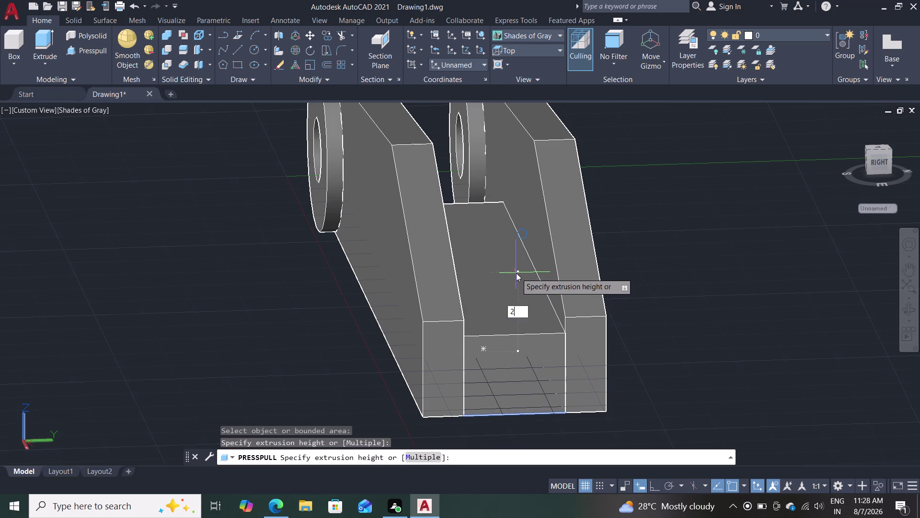
text(4)
key(Return)
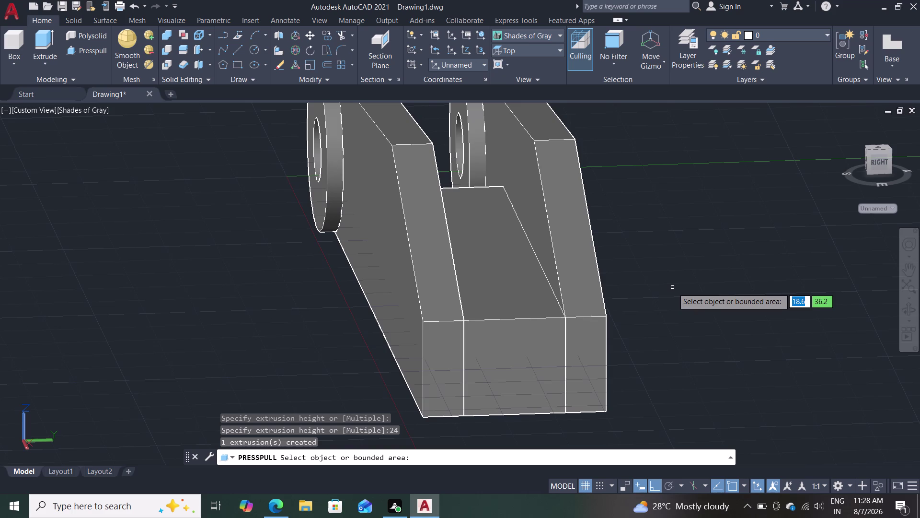
key(Escape)
key(Escape)
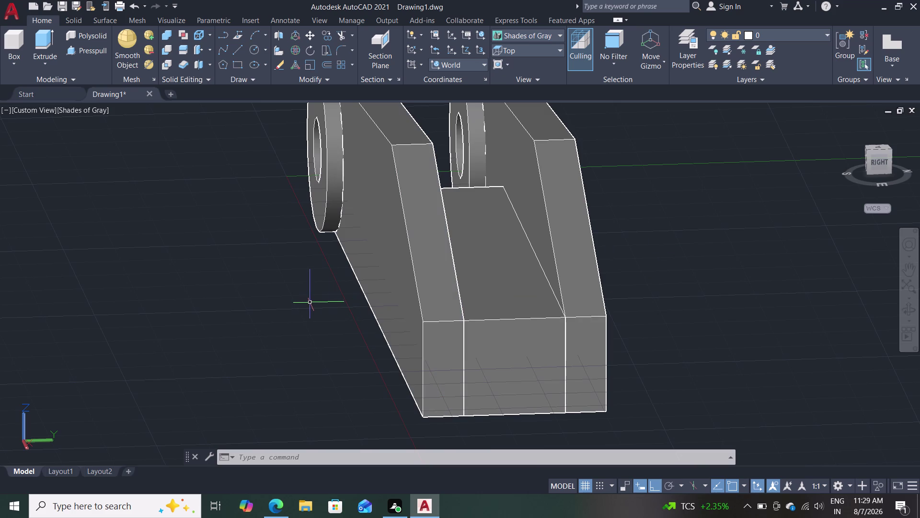
Switch to the Top view to check the bracket's plan.
double_click(513, 36)
click(512, 52)
double_click(507, 64)
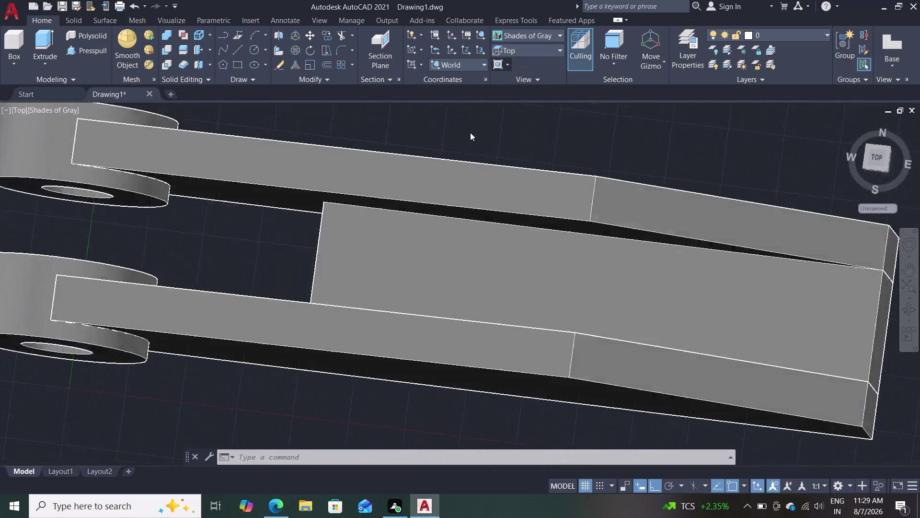
scroll(down, 3)
scroll(up, 3)
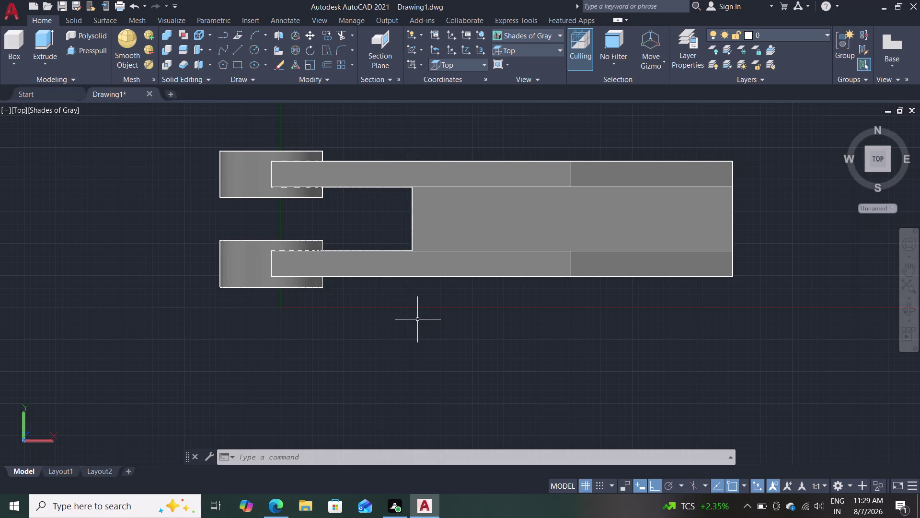
scroll(up, 3)
Orbit to an angled view of the bossed end, with the bosses centred.
middle_drag(418, 320, 557, 216)
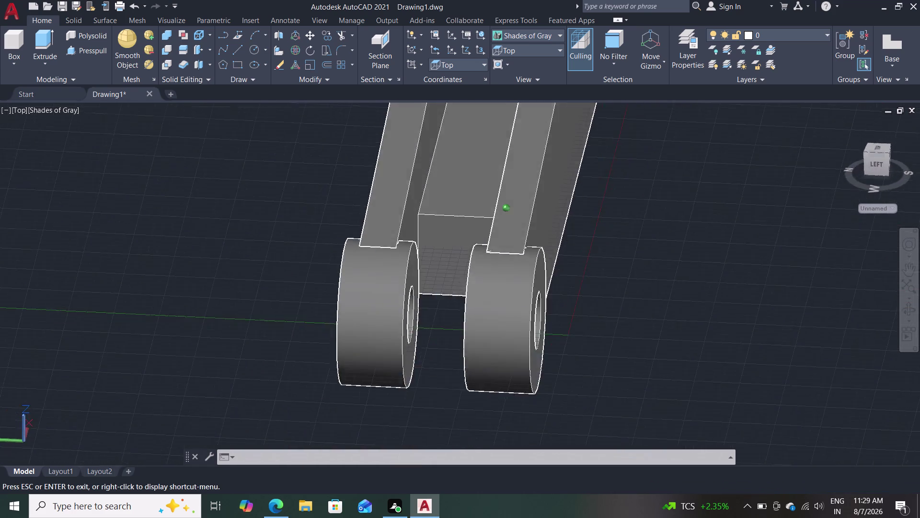
middle_drag(557, 216, 568, 206)
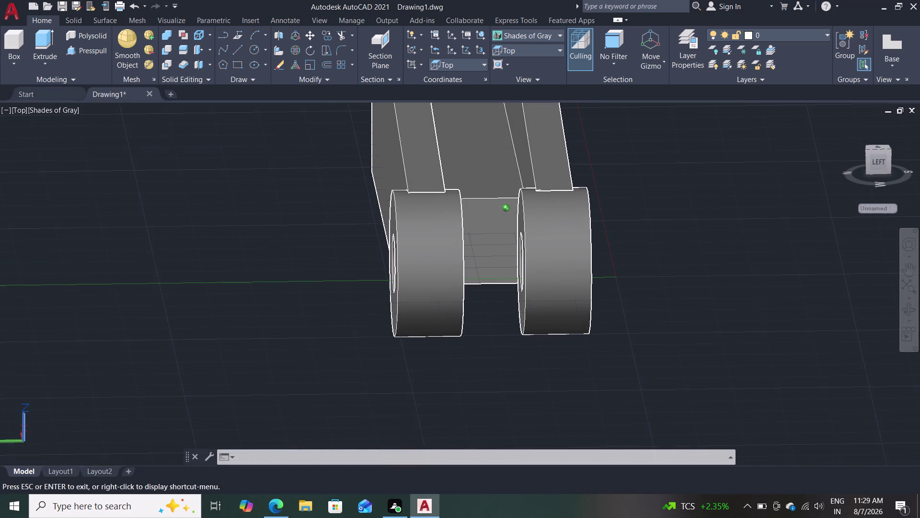
middle_drag(569, 205, 560, 194)
middle_drag(619, 182, 625, 182)
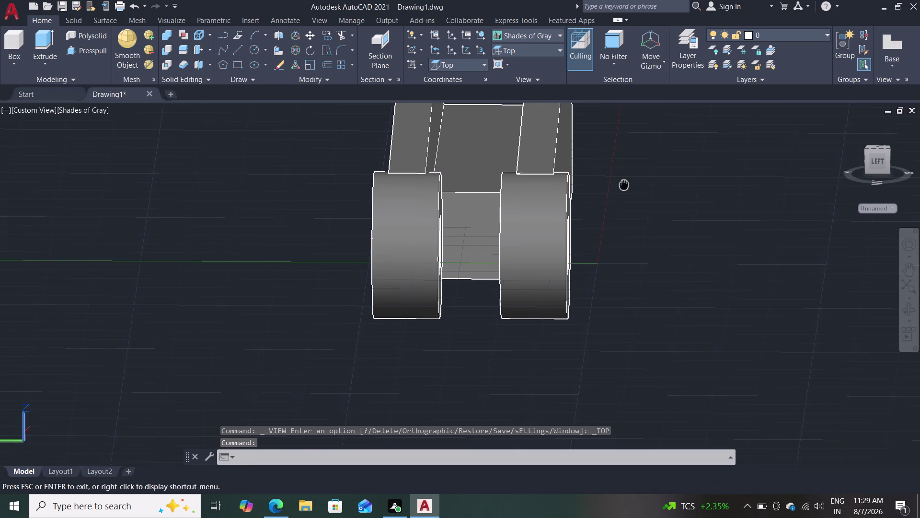
middle_drag(625, 183, 682, 244)
middle_drag(676, 242, 682, 242)
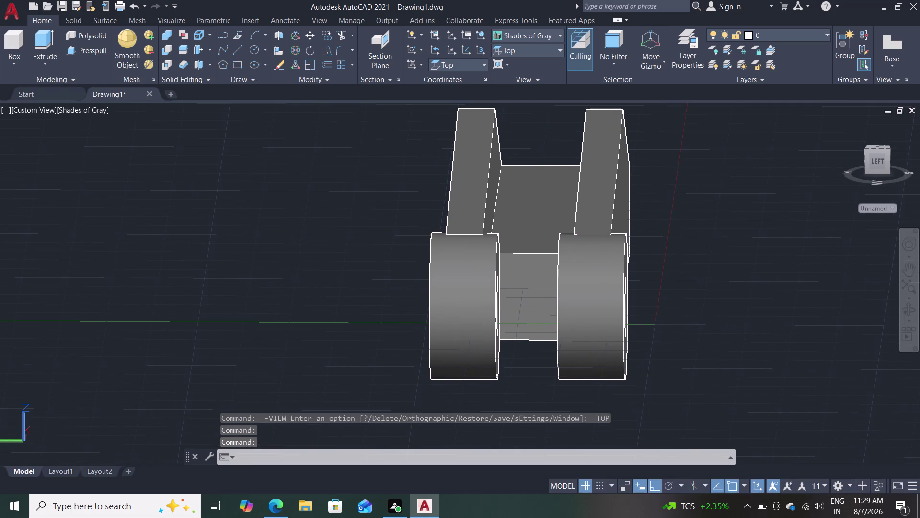
middle_drag(682, 242, 701, 233)
middle_drag(690, 249, 704, 244)
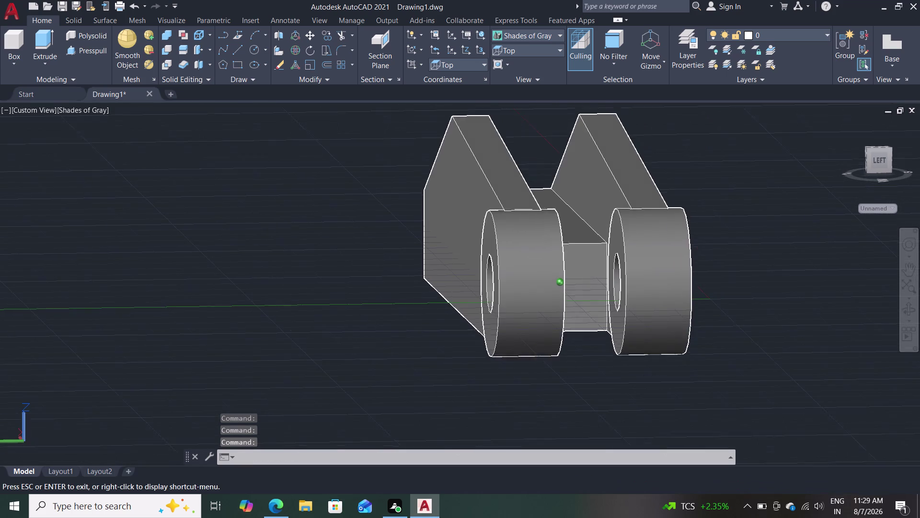
middle_drag(703, 243, 702, 244)
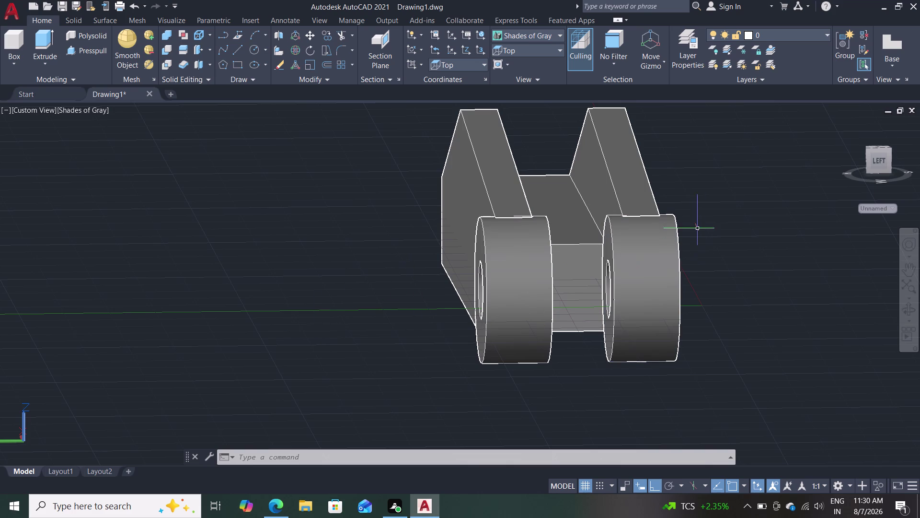
Orbit to the bracket's side and centre the web block end in view.
scroll(down, 3)
middle_drag(707, 207, 527, 259)
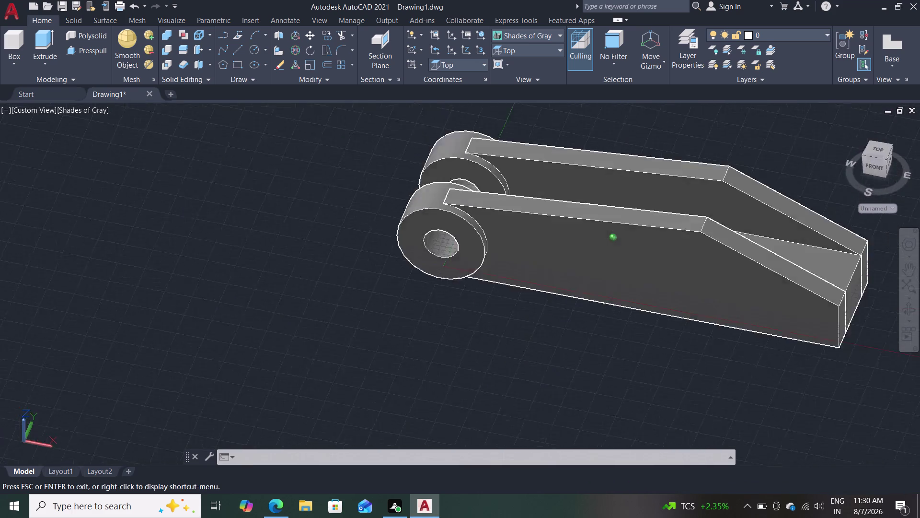
middle_drag(527, 259, 413, 207)
scroll(up, 3)
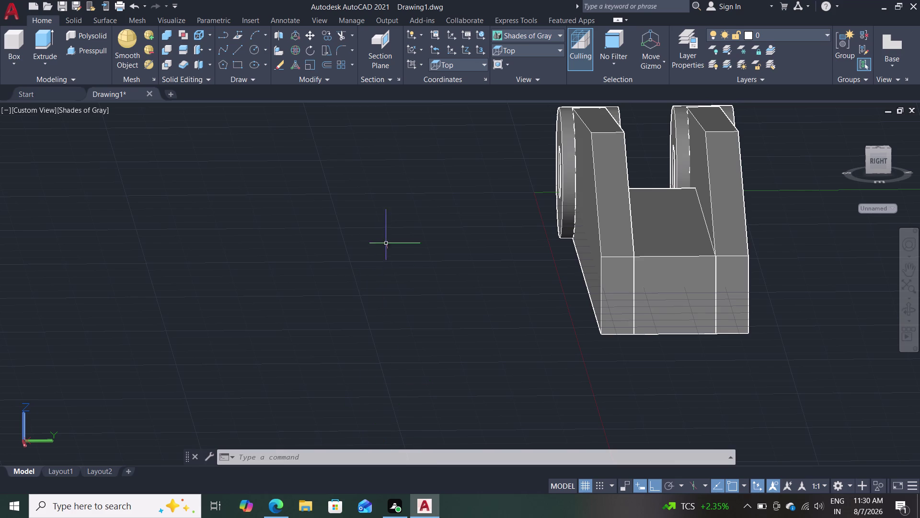
scroll(down, 3)
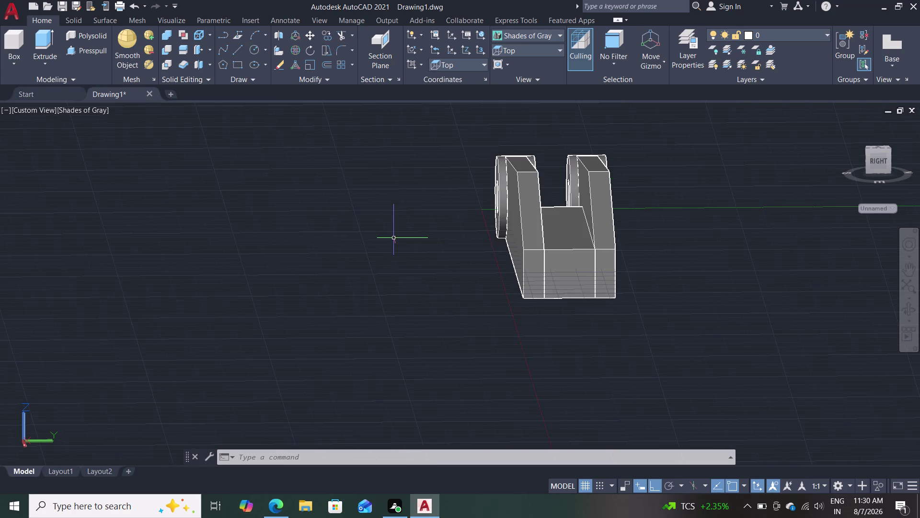
scroll(up, 3)
middle_drag(392, 242, 200, 247)
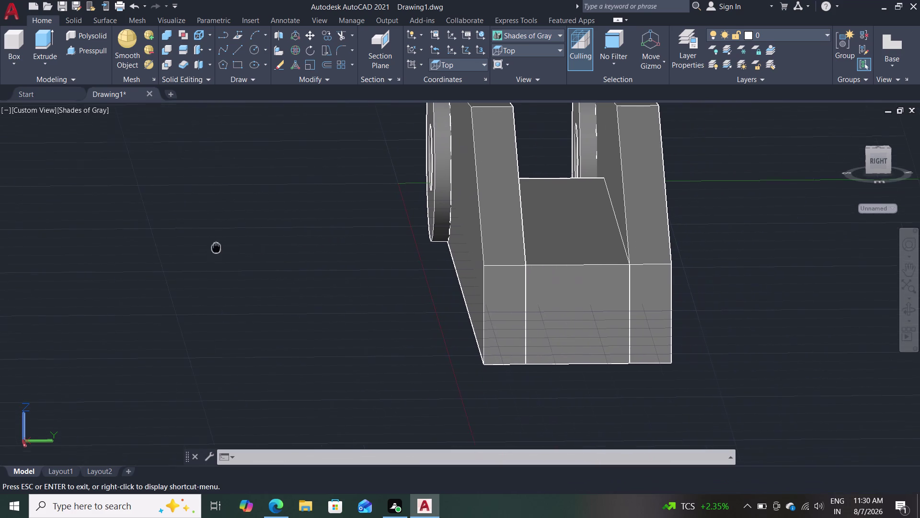
middle_drag(200, 247, 105, 299)
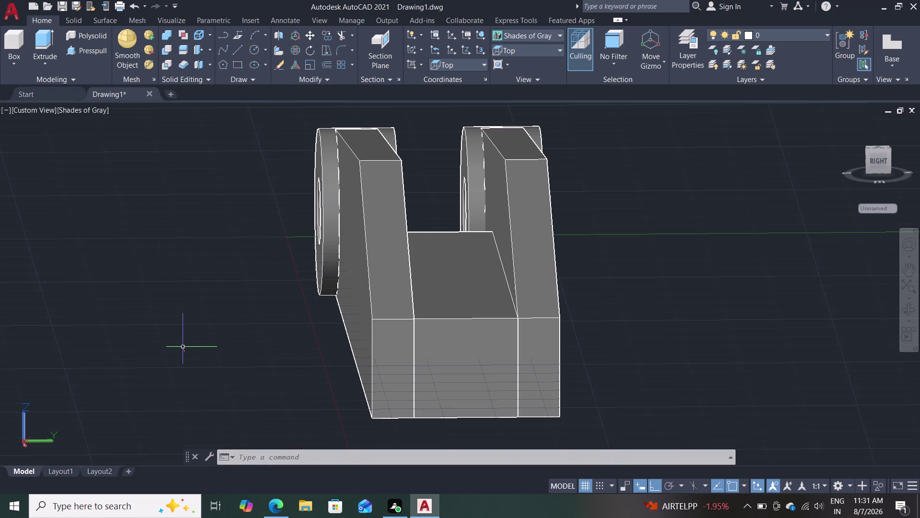
Bring the whole bracket into a centred front view and enter REC.
middle_drag(180, 346, 272, 356)
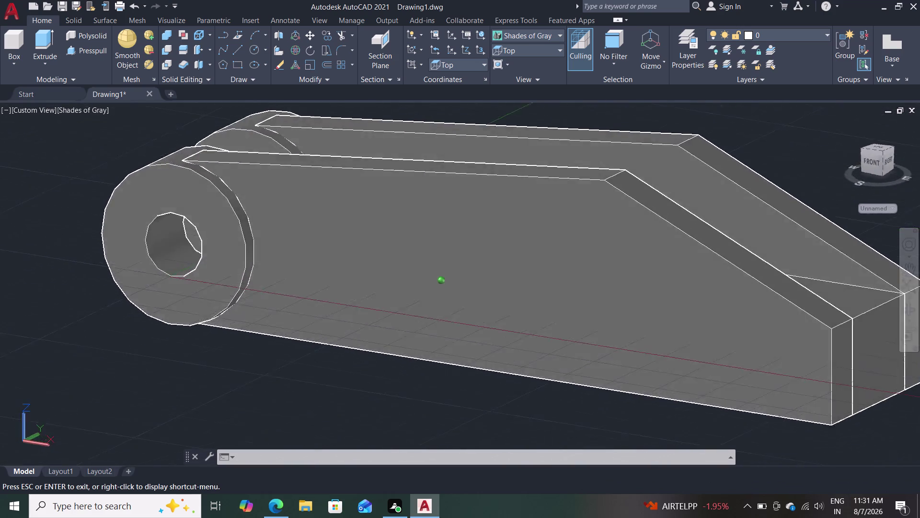
middle_drag(272, 355, 345, 342)
middle_drag(480, 376, 282, 355)
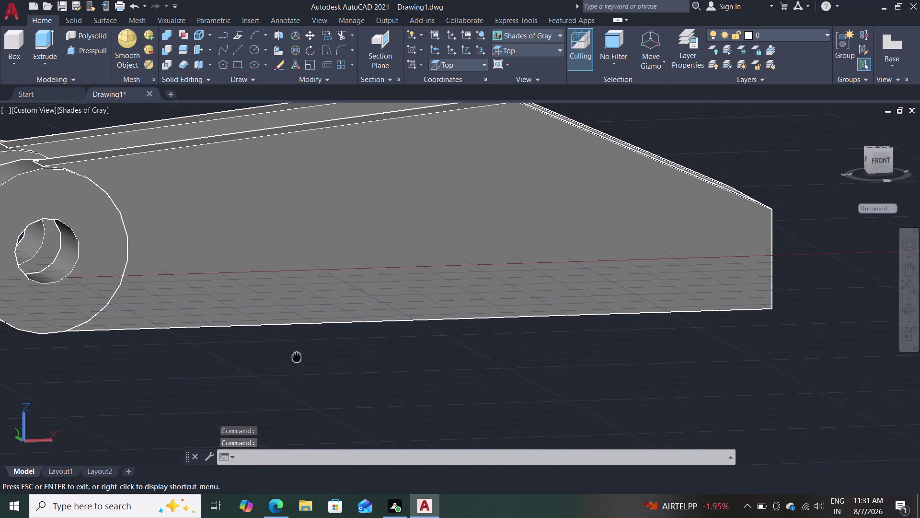
middle_drag(282, 355, 221, 367)
scroll(down, 3)
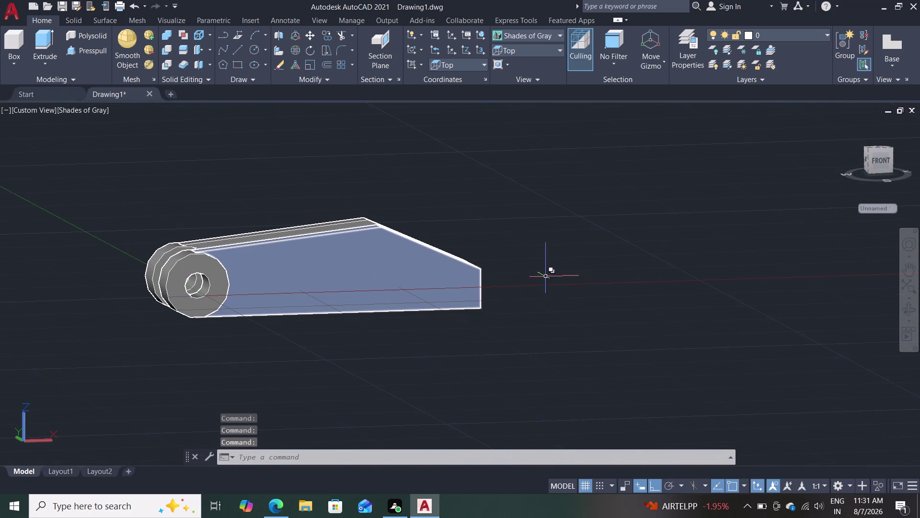
middle_drag(525, 229, 501, 265)
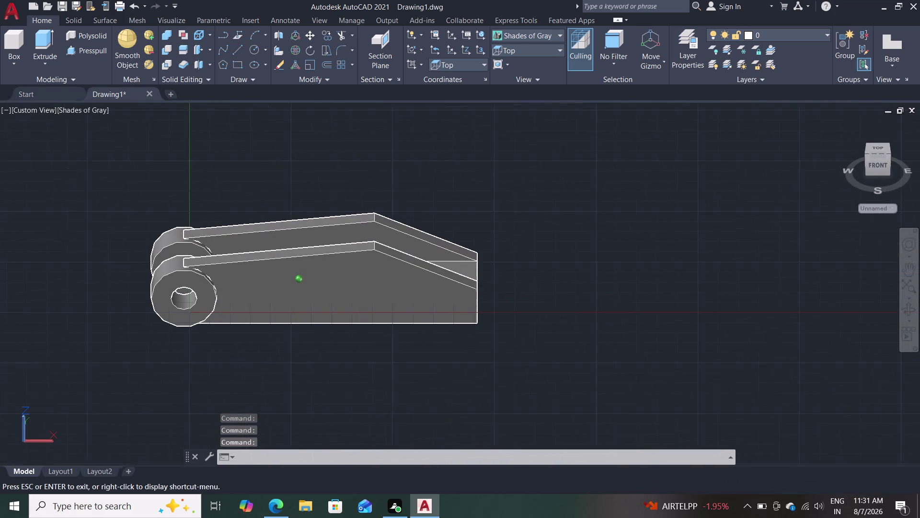
middle_drag(502, 265, 499, 262)
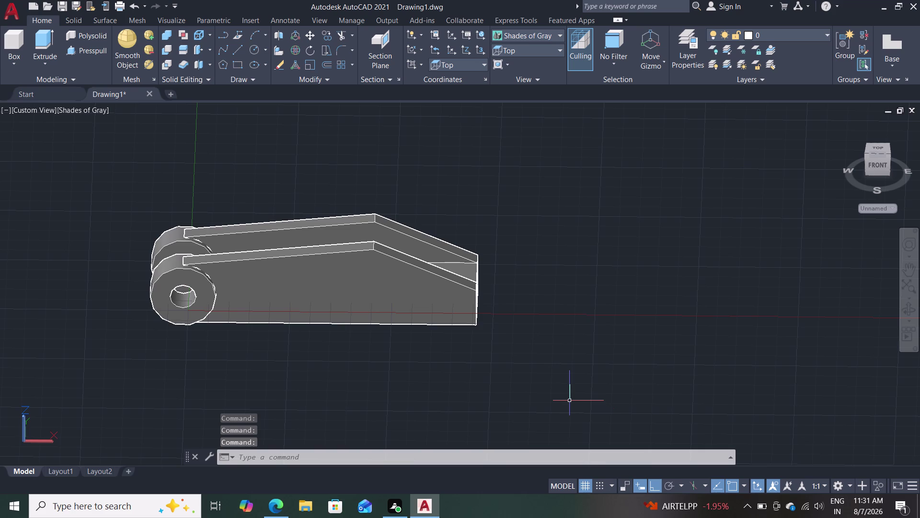
text(re)
text(c)
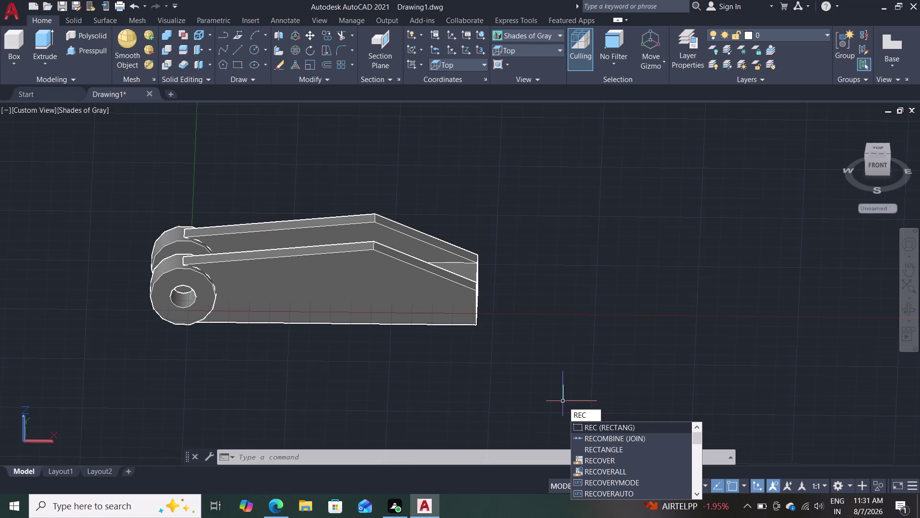
Draw a 90 by 45 rectangle from the web block's lower corner.
key(Return)
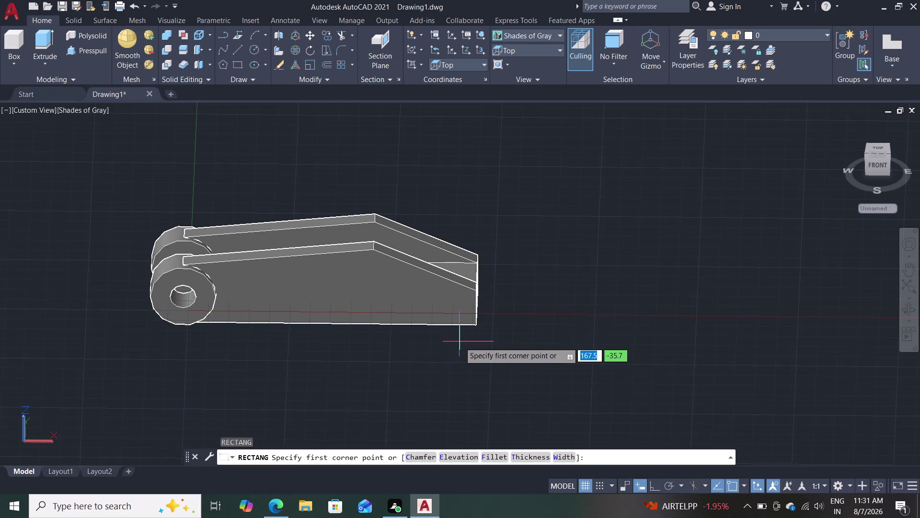
click(480, 326)
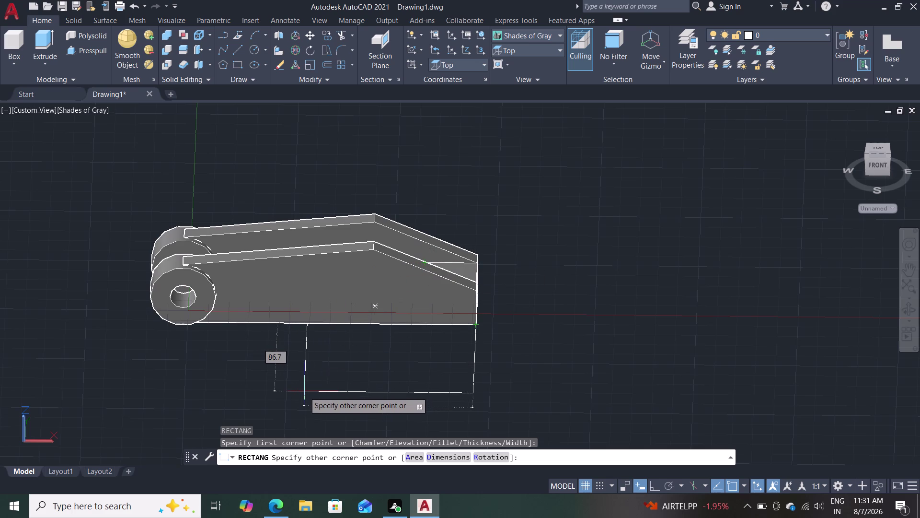
text(90)
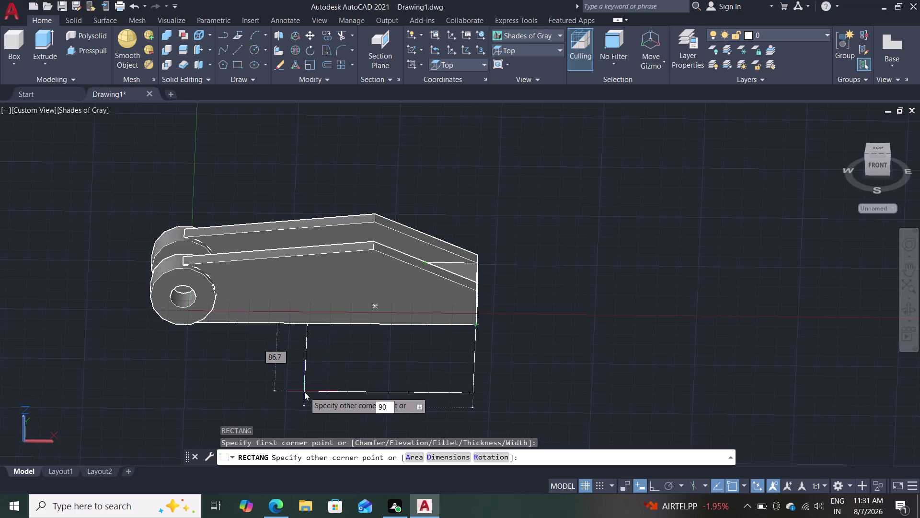
key(Tab)
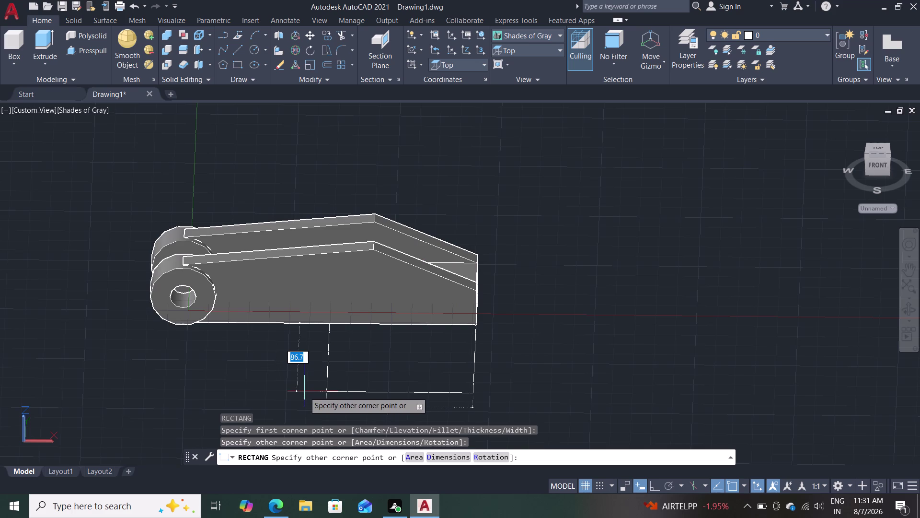
text(4)
text(5)
key(Return)
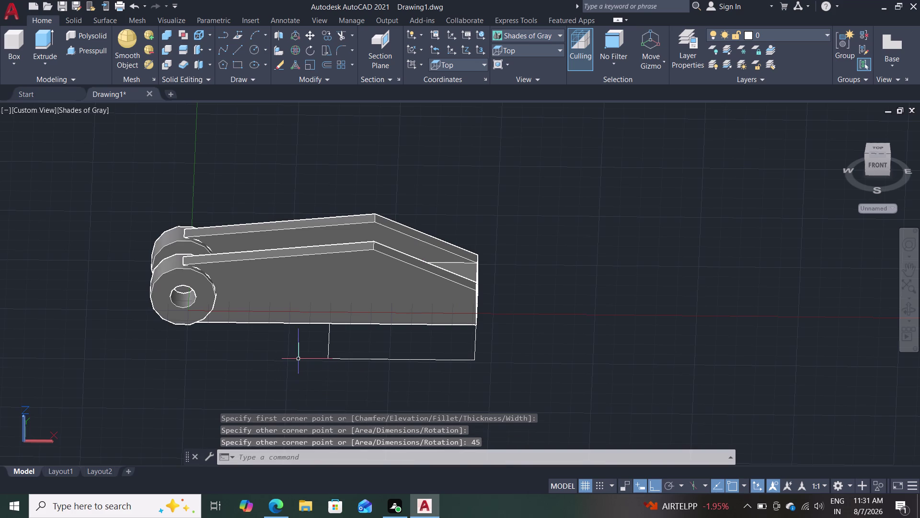
scroll(up, 3)
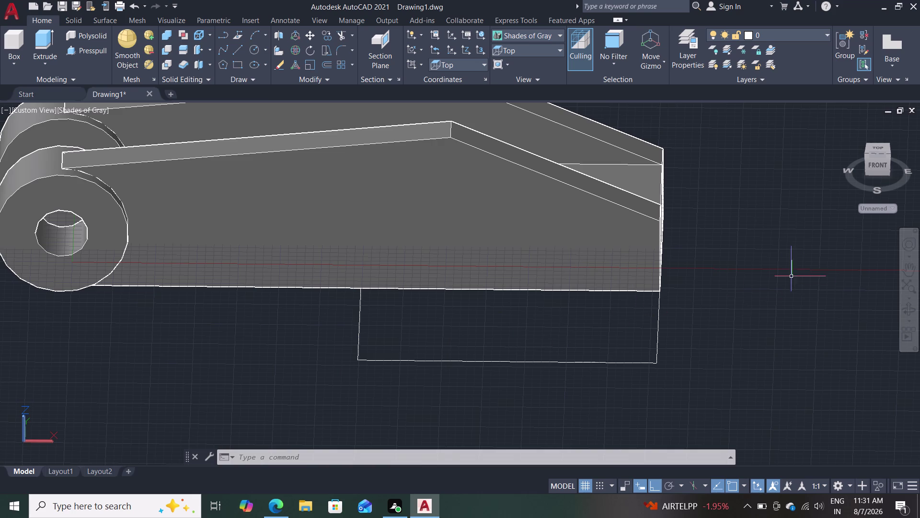
middle_drag(728, 295, 631, 279)
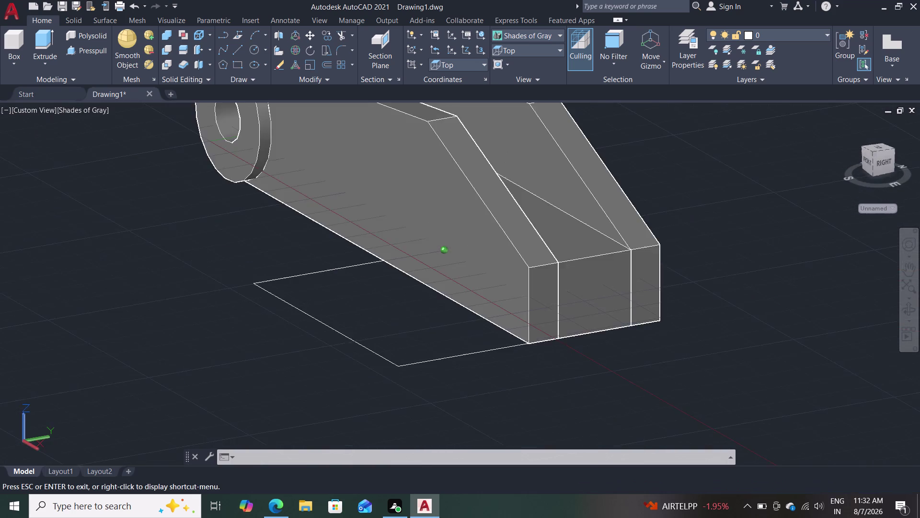
middle_drag(631, 280, 661, 293)
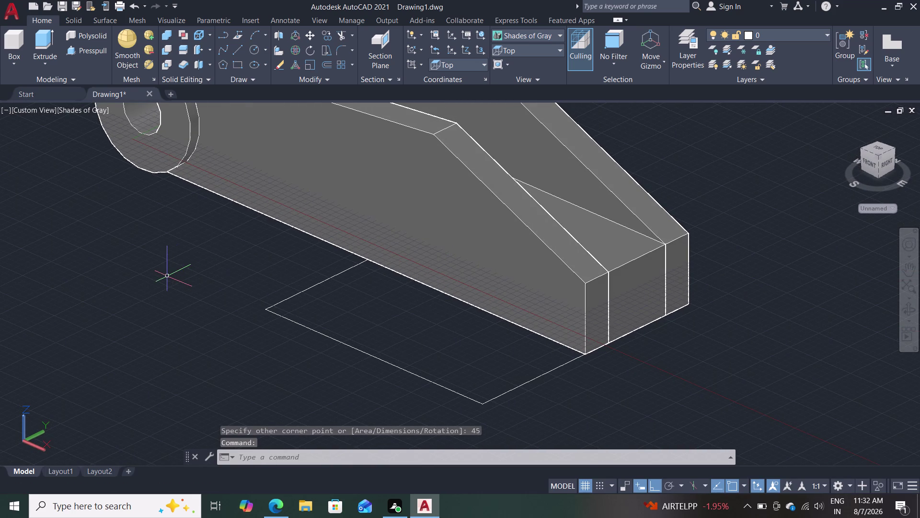
middle_drag(175, 274, 270, 277)
scroll(down, 3)
scroll(up, 3)
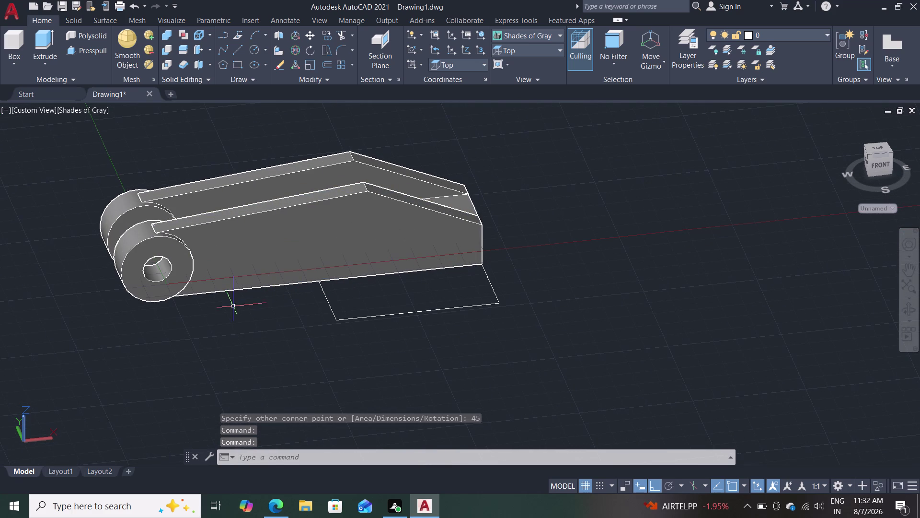
middle_drag(199, 320, 198, 294)
middle_drag(221, 316, 225, 293)
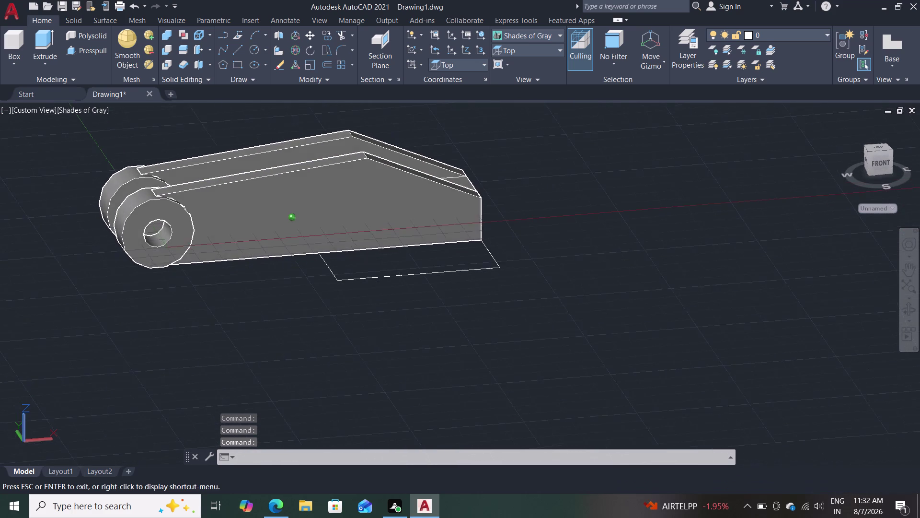
middle_drag(225, 292, 207, 304)
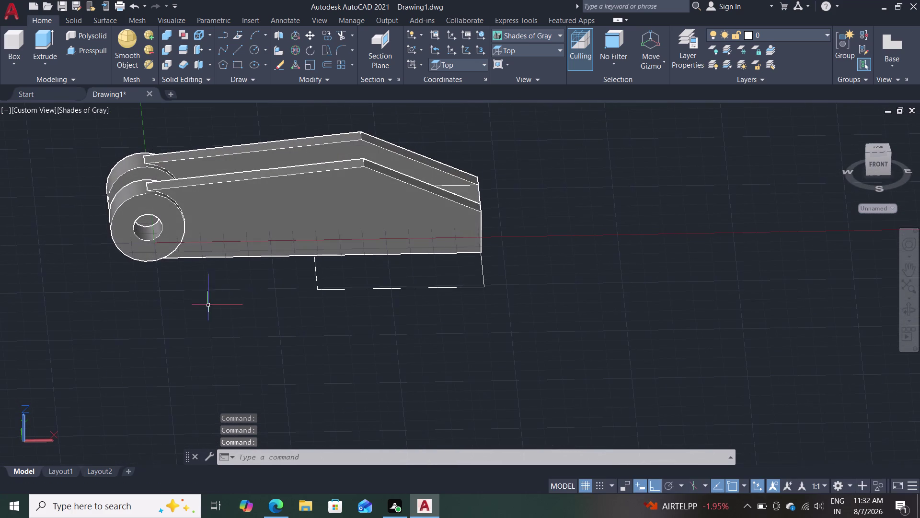
middle_drag(239, 294, 230, 332)
scroll(down, 3)
scroll(up, 3)
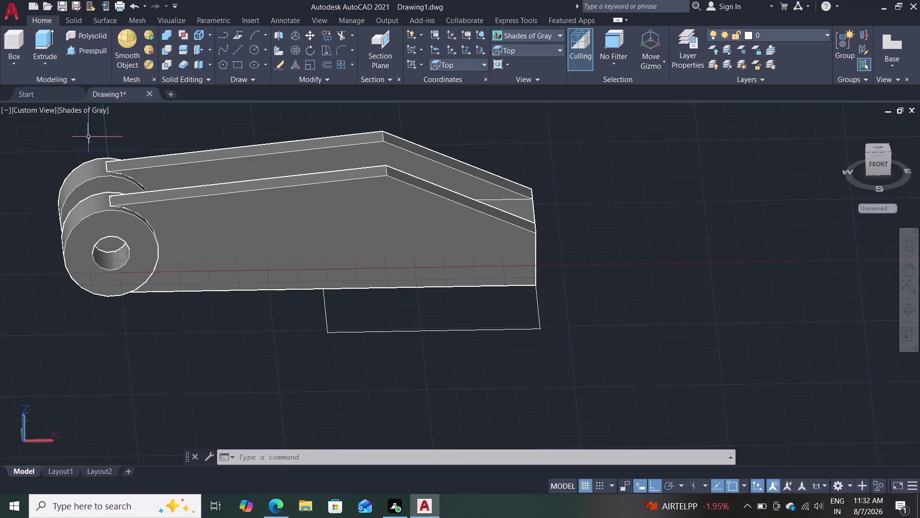
click(102, 52)
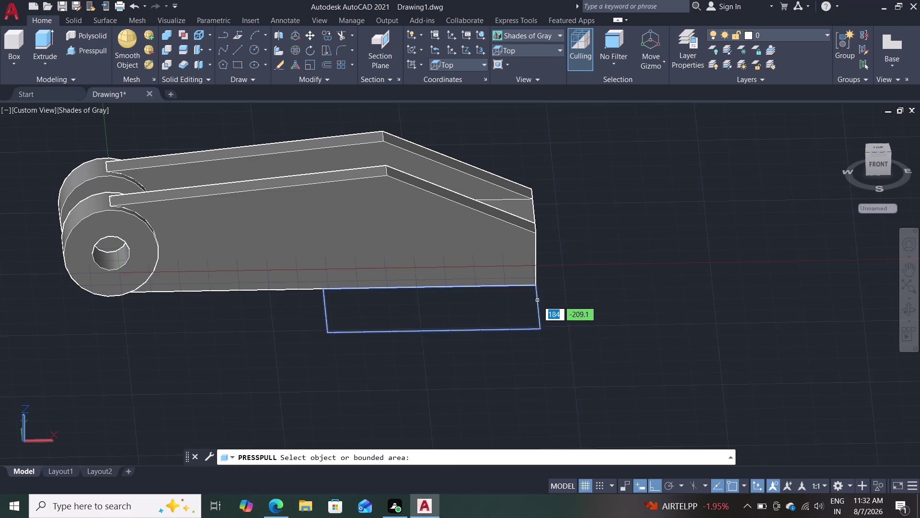
Presspull the rectangle up 12 units into a solid base plate.
click(538, 301)
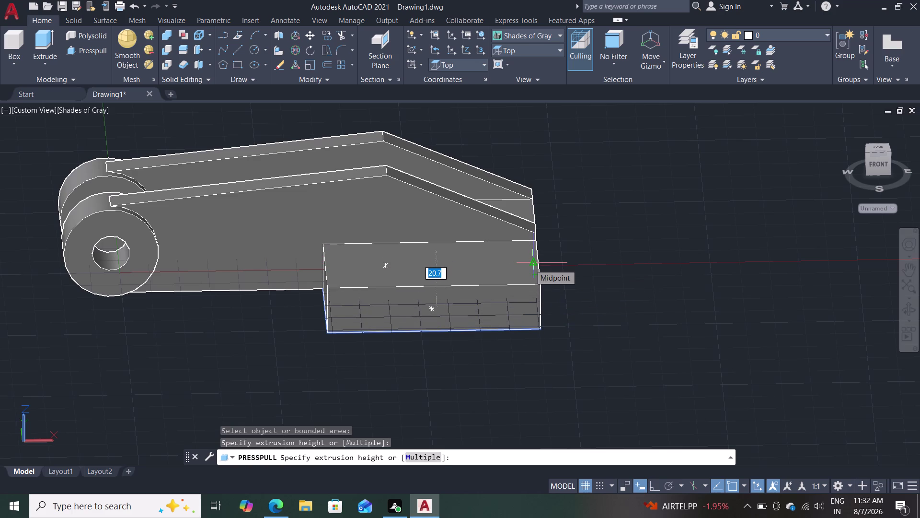
text(12)
key(Return)
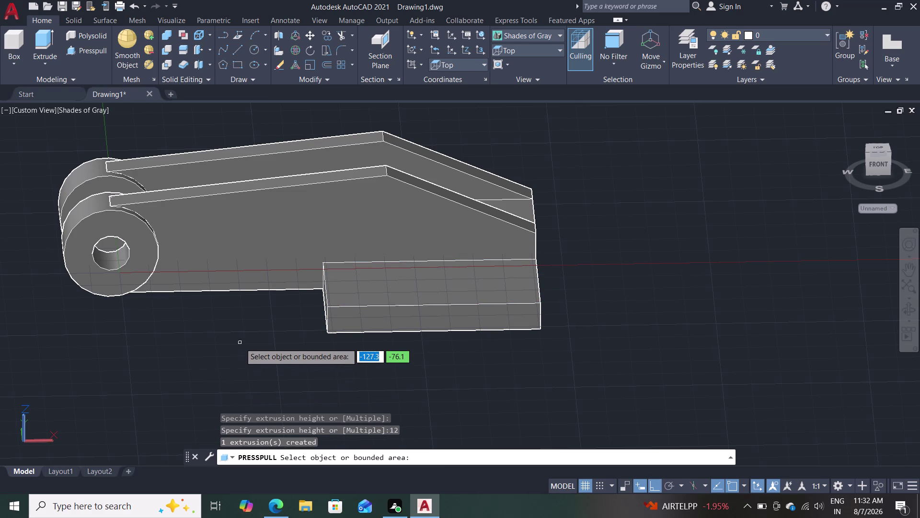
key(Escape)
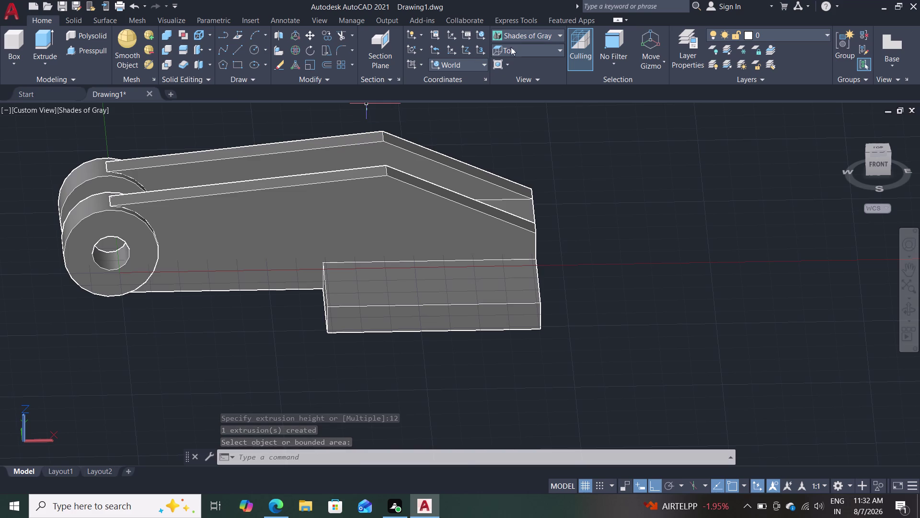
click(538, 46)
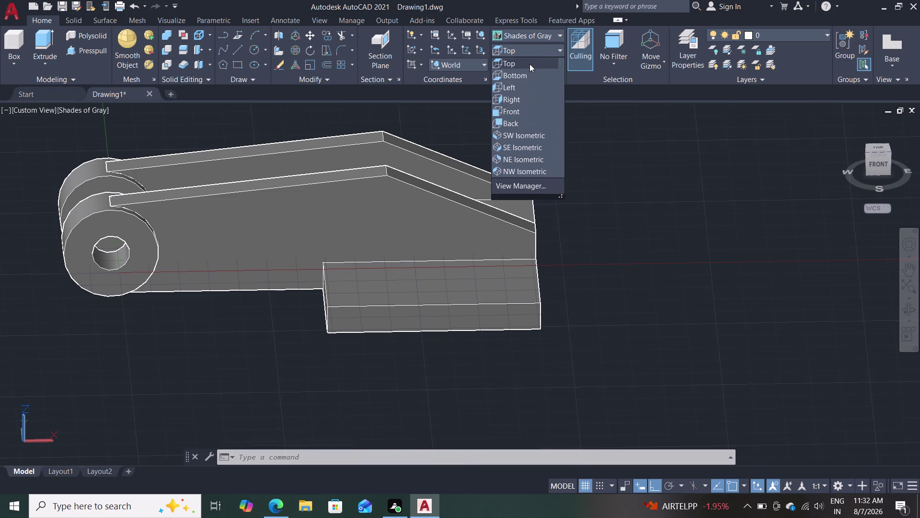
Switch to the Top preset view and pan the base plate to the centre.
click(530, 63)
scroll(down, 3)
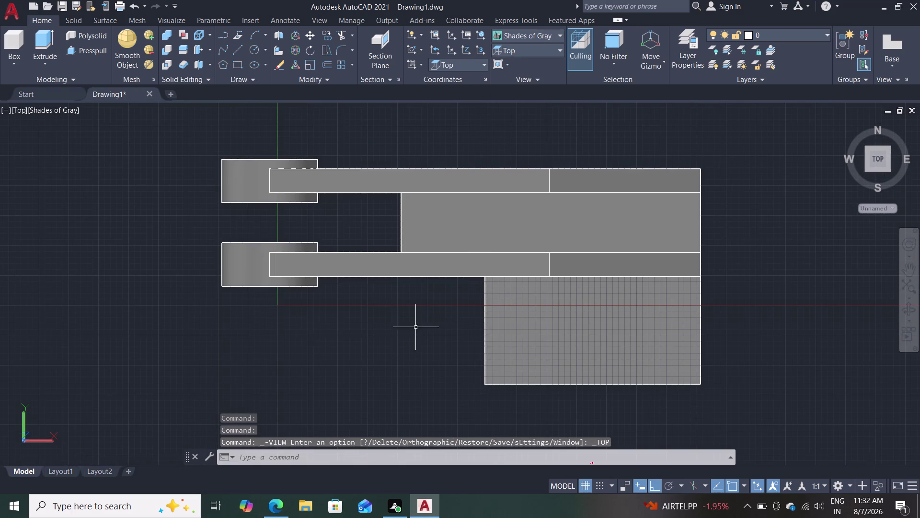
scroll(up, 3)
middle_drag(334, 325, 153, 307)
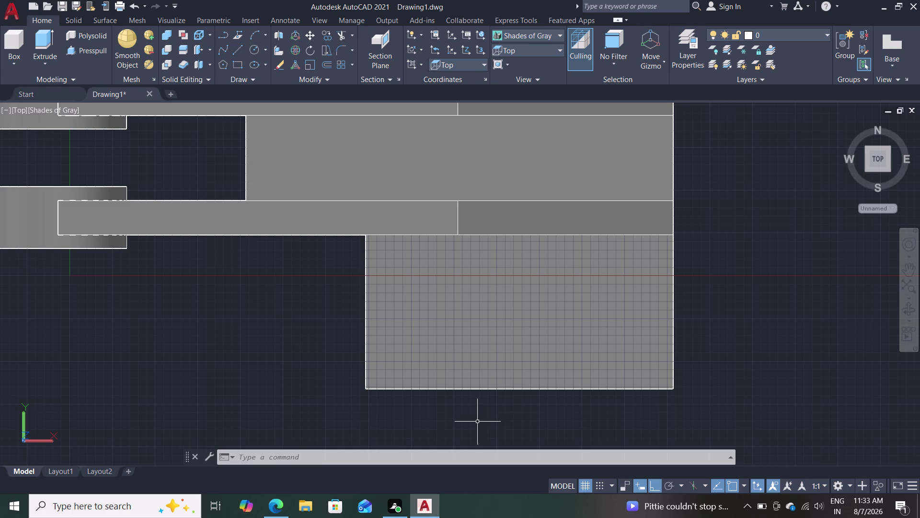
key(l)
key(Return)
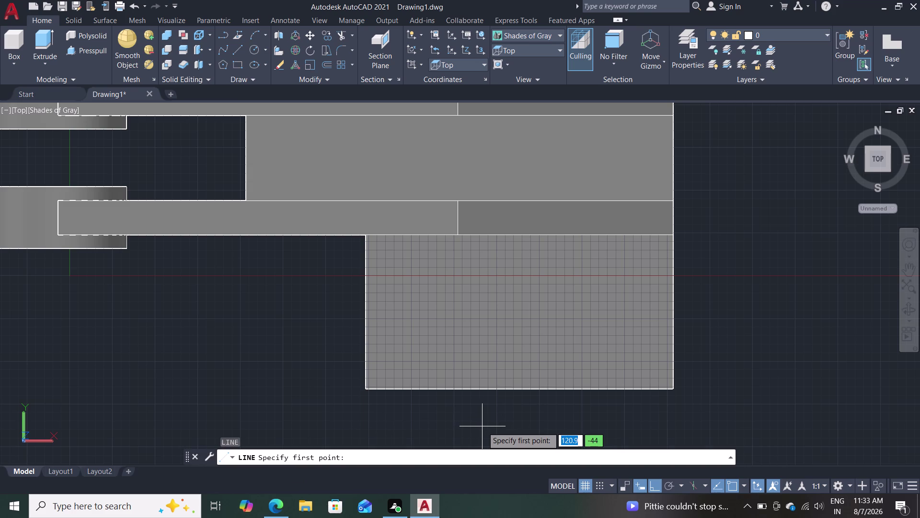
click(675, 392)
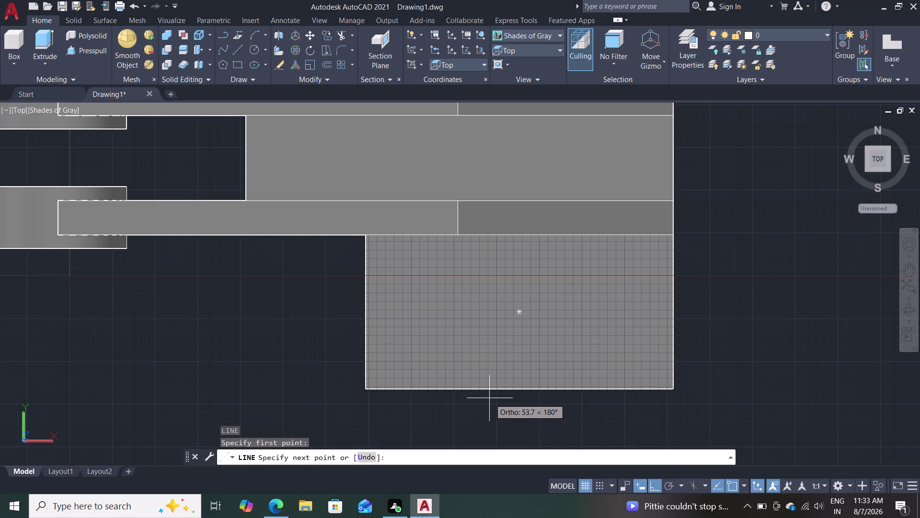
text(40)
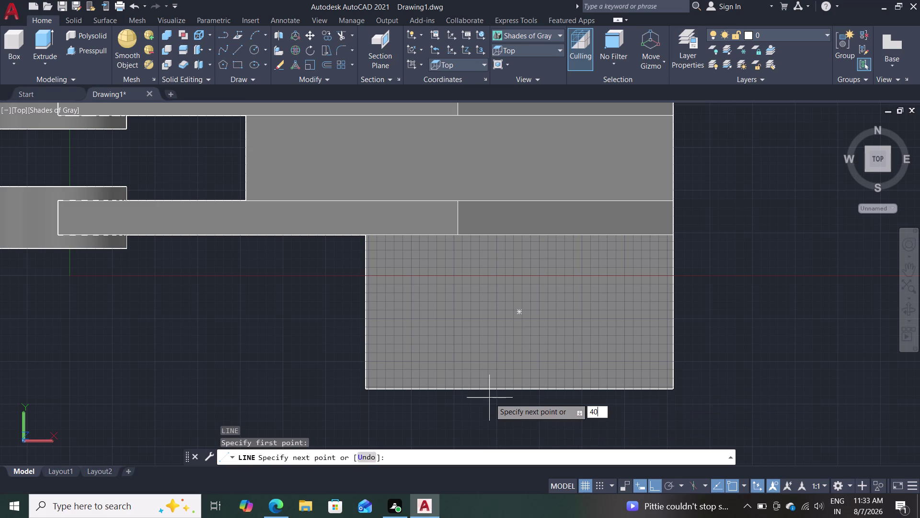
key(Return)
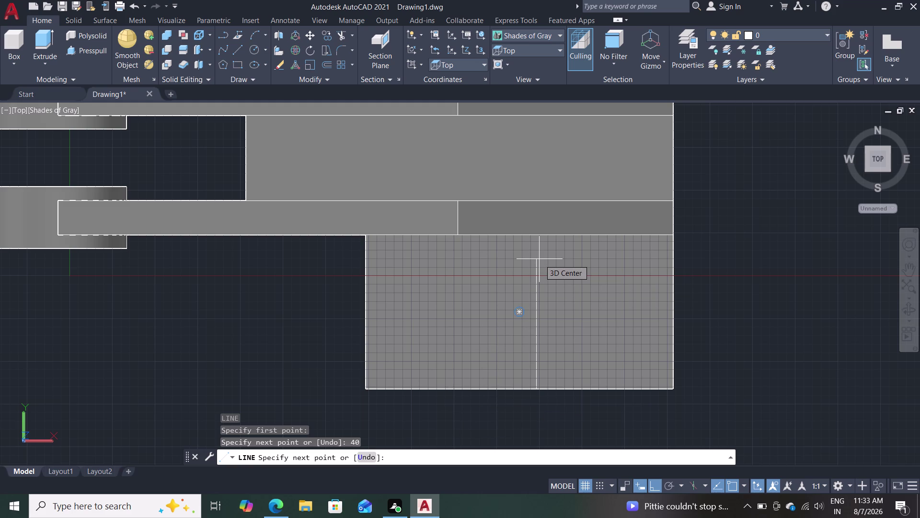
text(22)
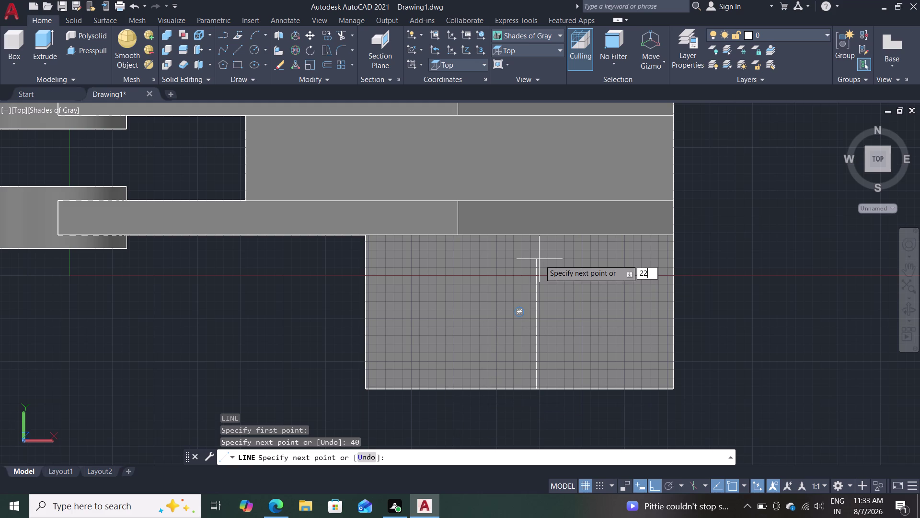
key(Return)
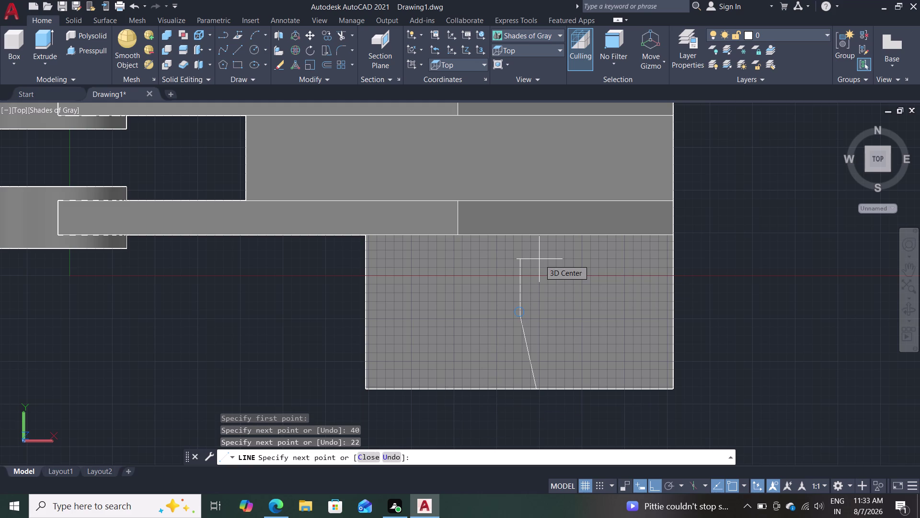
key(Escape)
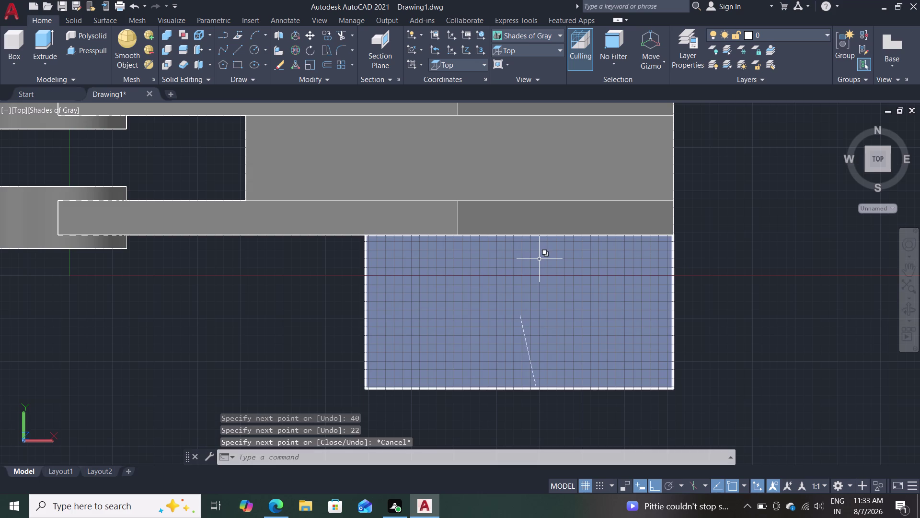
key(ctrl+z)
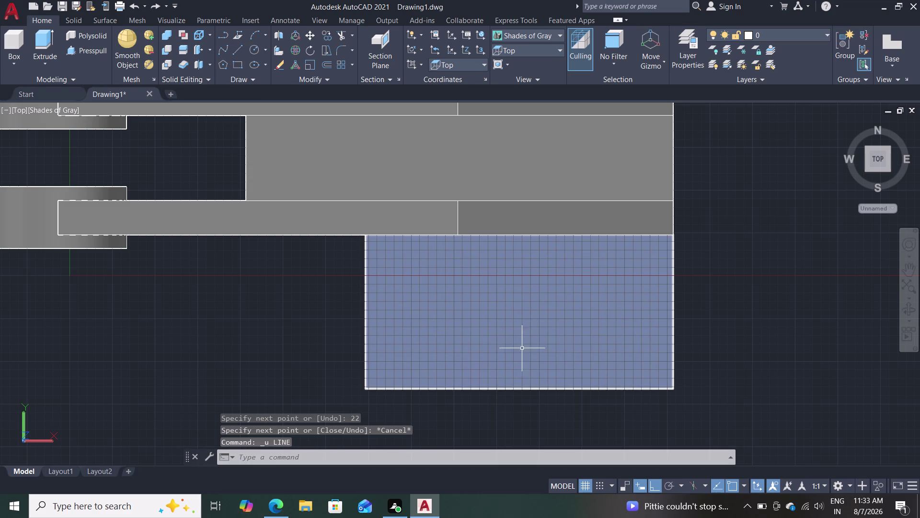
key(l)
key(Return)
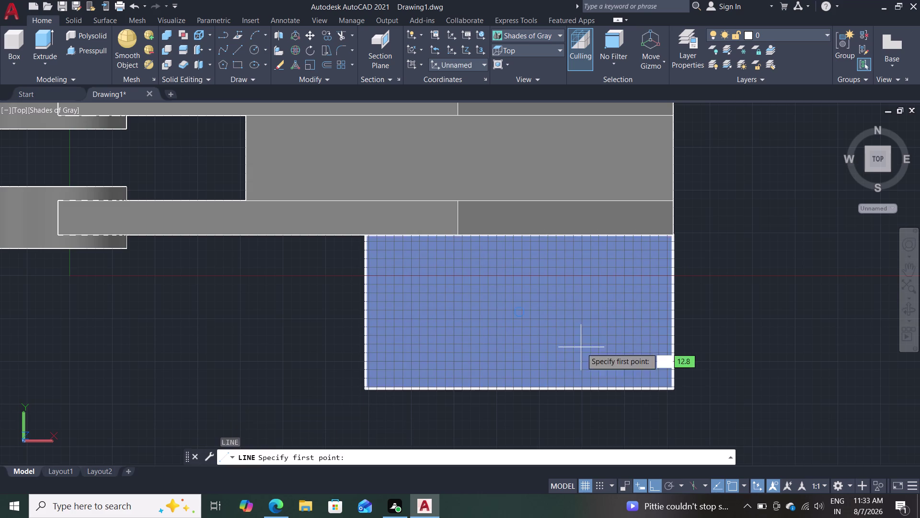
click(675, 390)
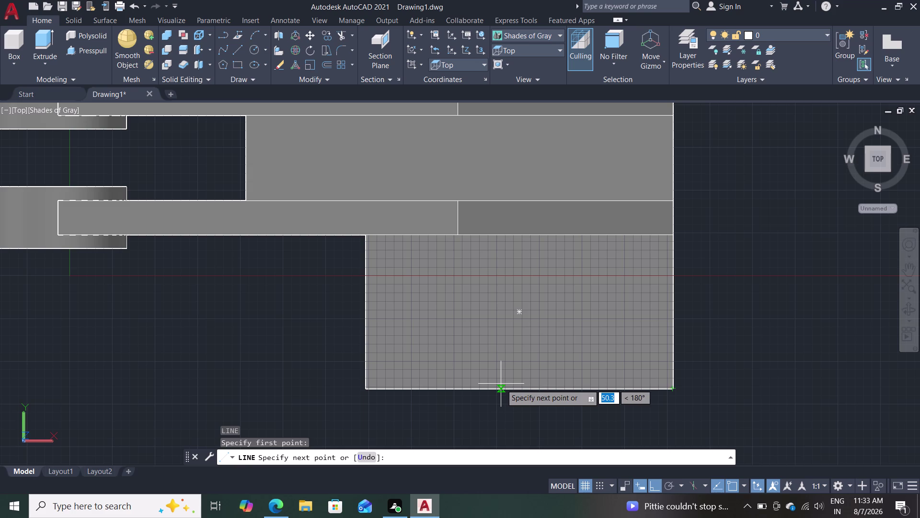
text(40)
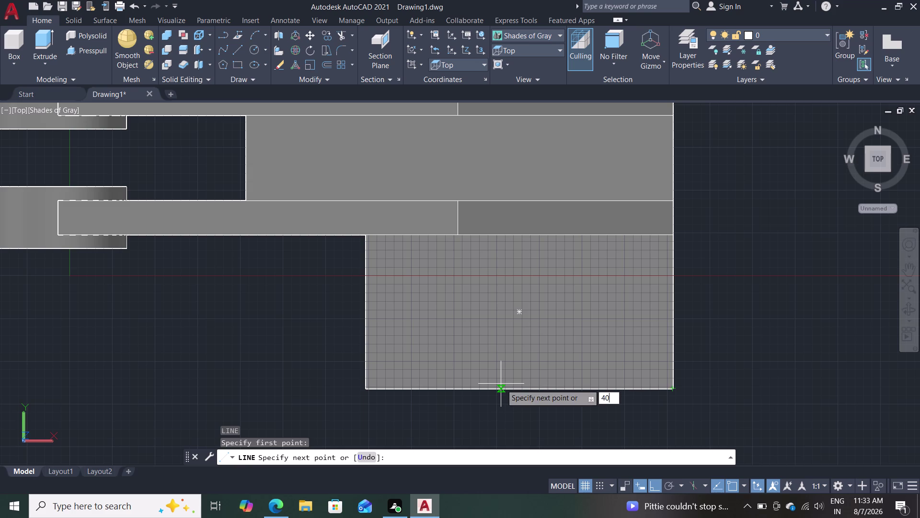
key(Return)
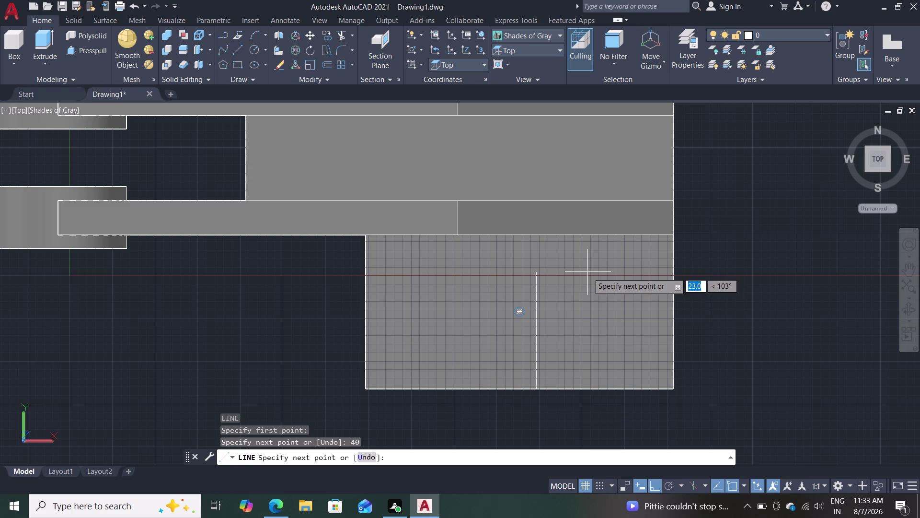
text(22)
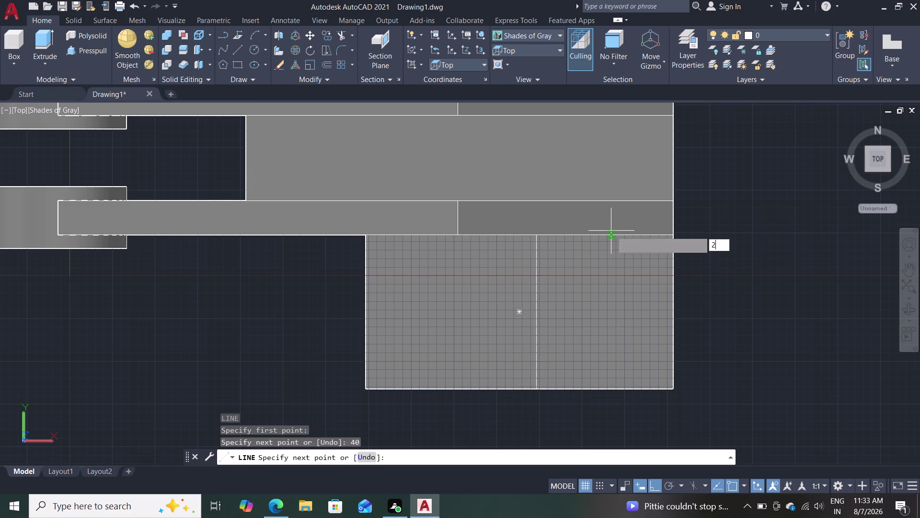
key(Return)
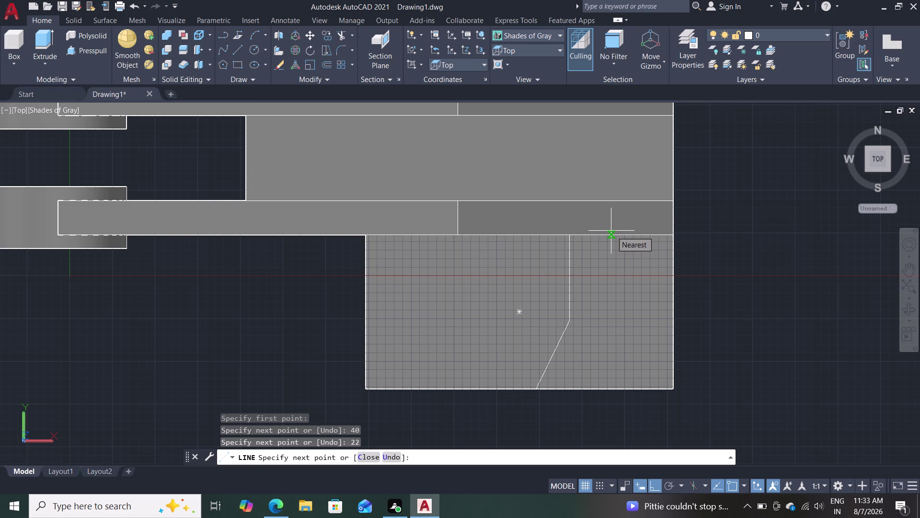
key(Escape)
key(ctrl+z)
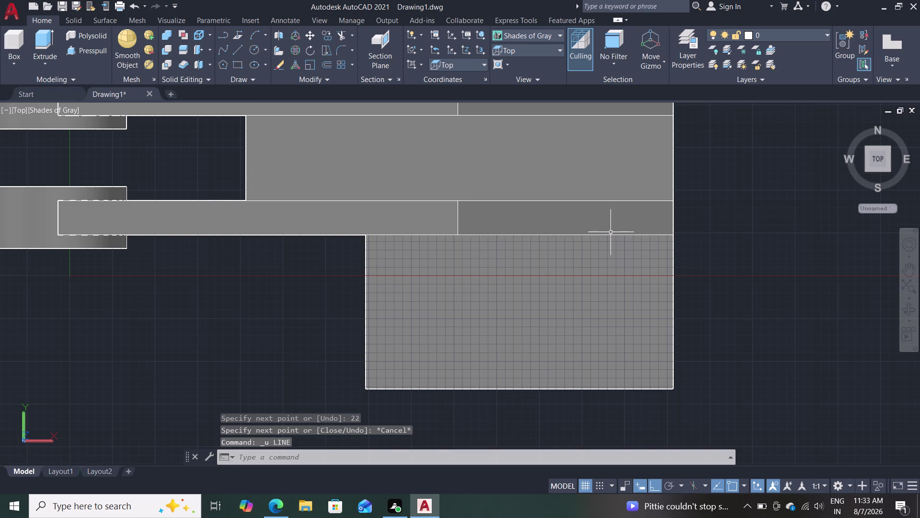
key(F8)
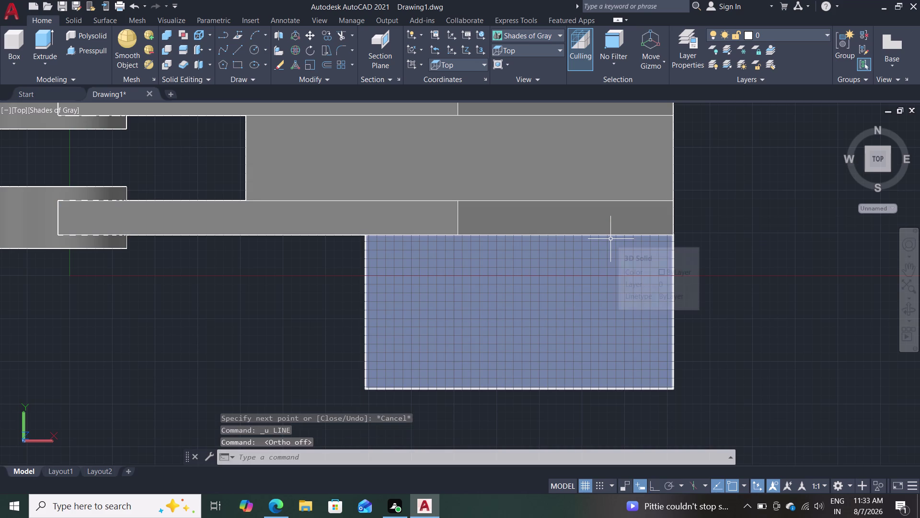
key(F8)
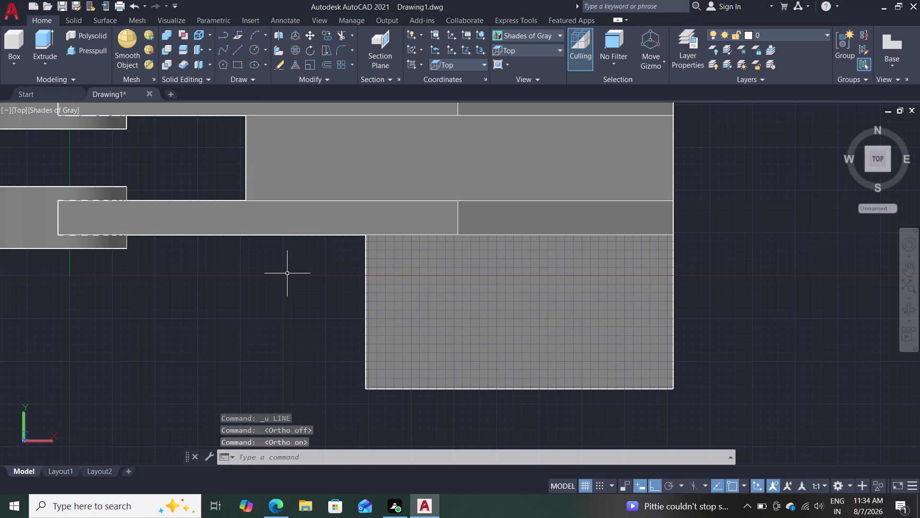
middle_drag(292, 327, 290, 300)
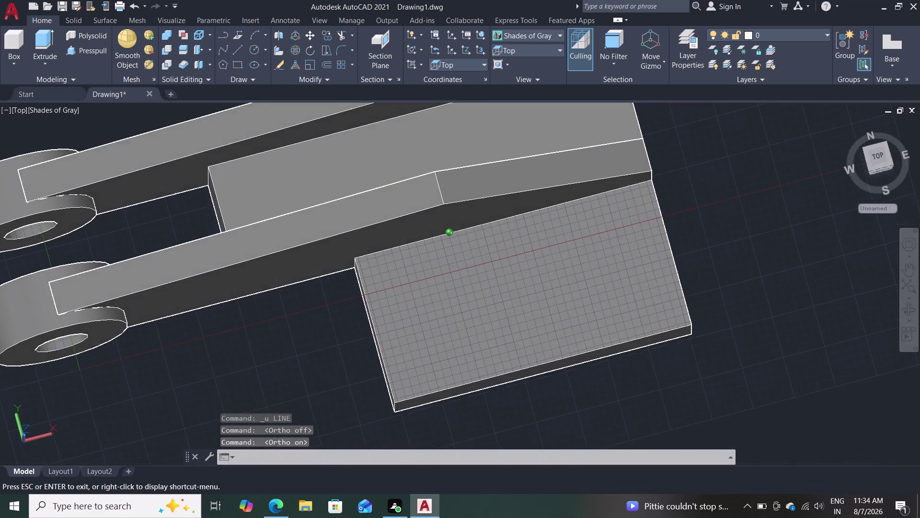
Draw a construction line from the plate's near edge, entering lengths 40 and 22.
middle_drag(291, 299, 264, 246)
scroll(down, 3)
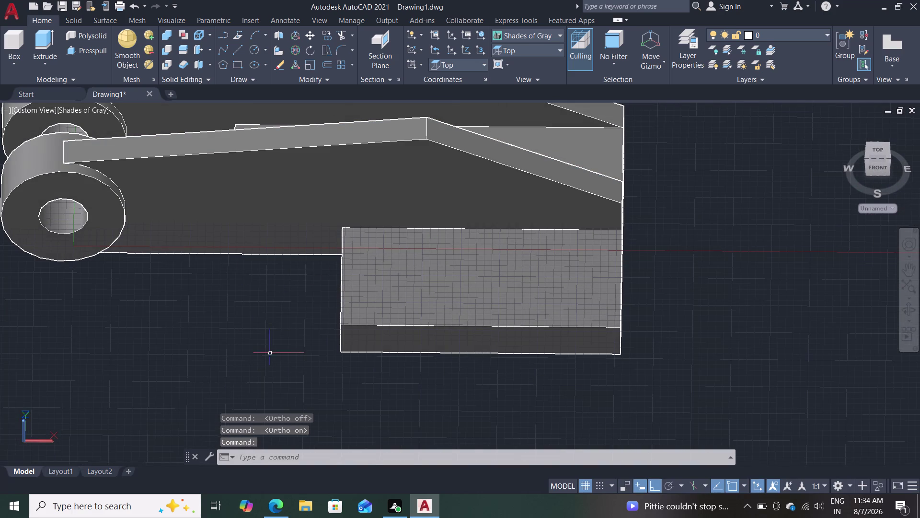
key(l)
key(Return)
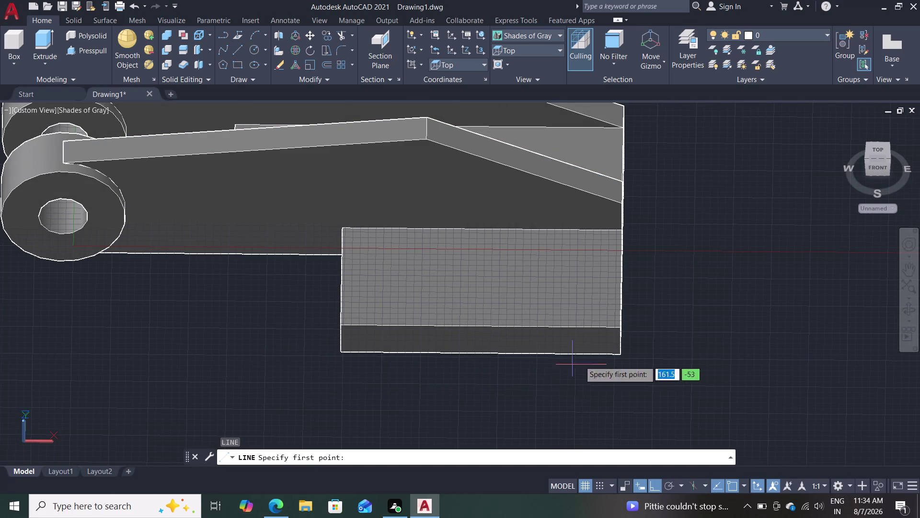
click(620, 324)
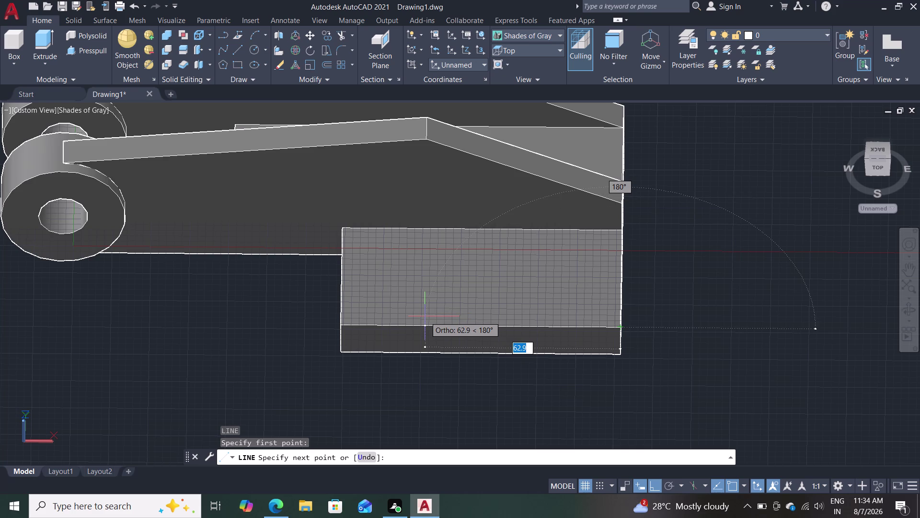
text(40)
key(Return)
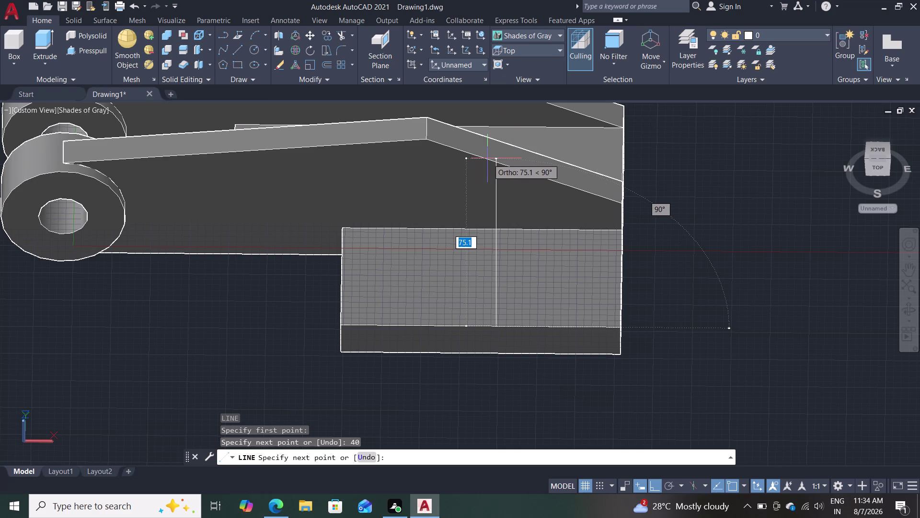
text(22)
key(Return)
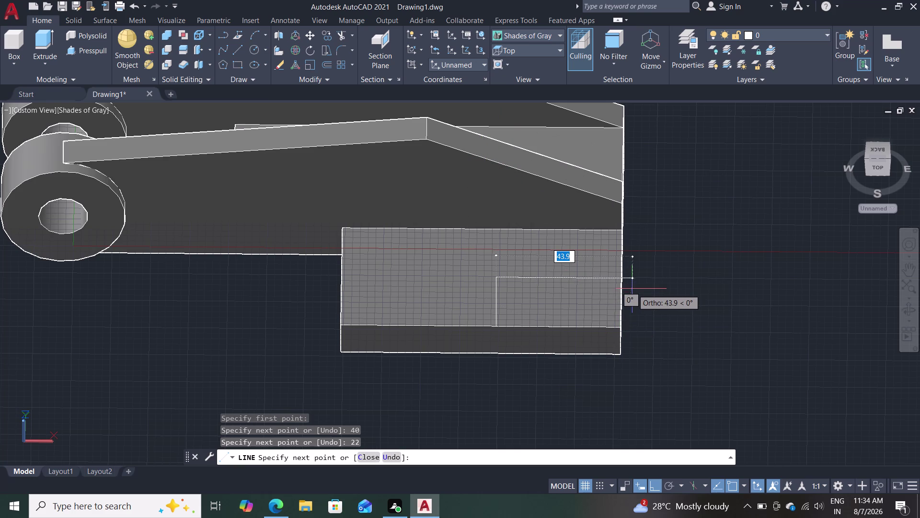
key(Escape)
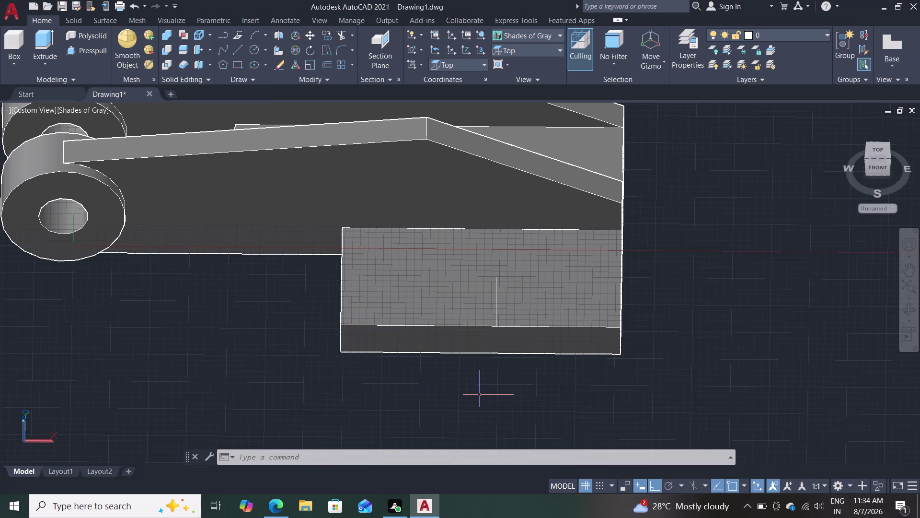
Start a circle centred on the construction line's far endpoint.
key(c)
key(Return)
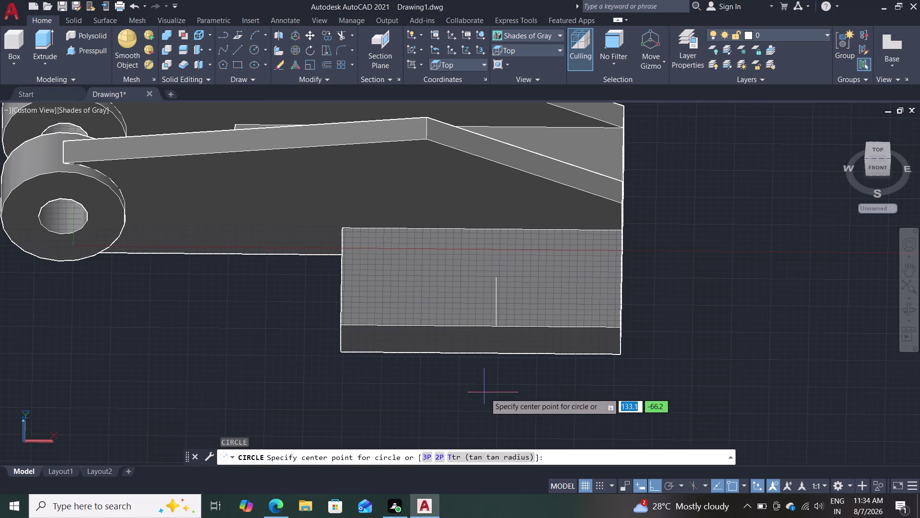
click(497, 283)
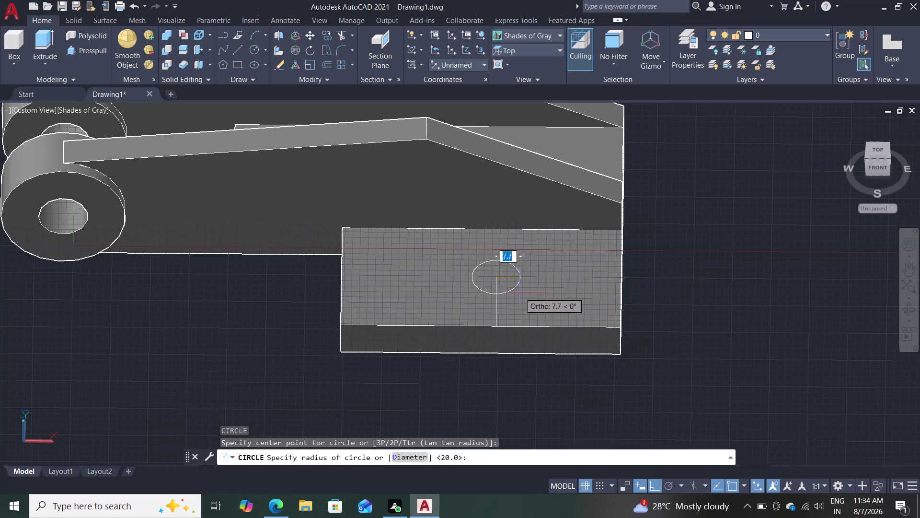